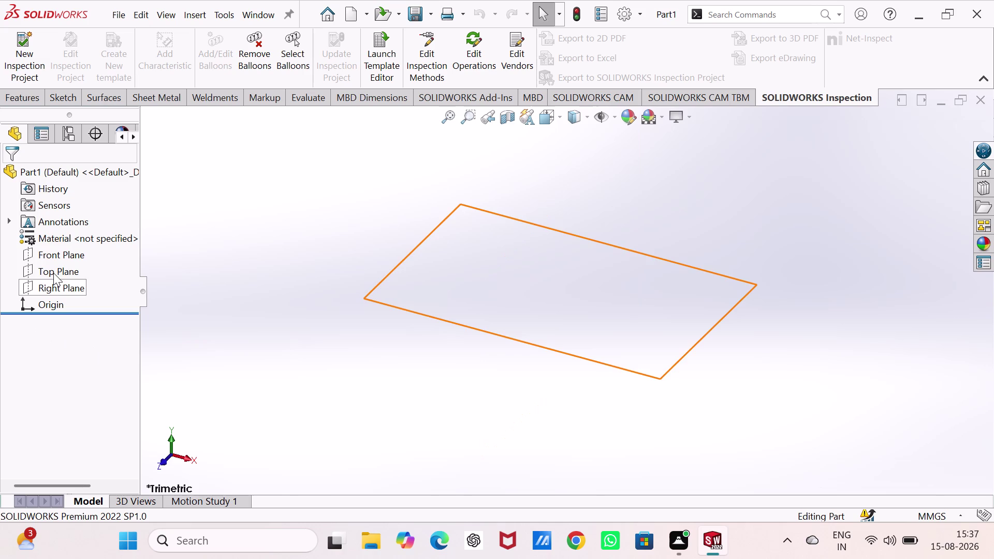
Open a new sketch on the Front Plane with the Line tool active.
click(64, 253)
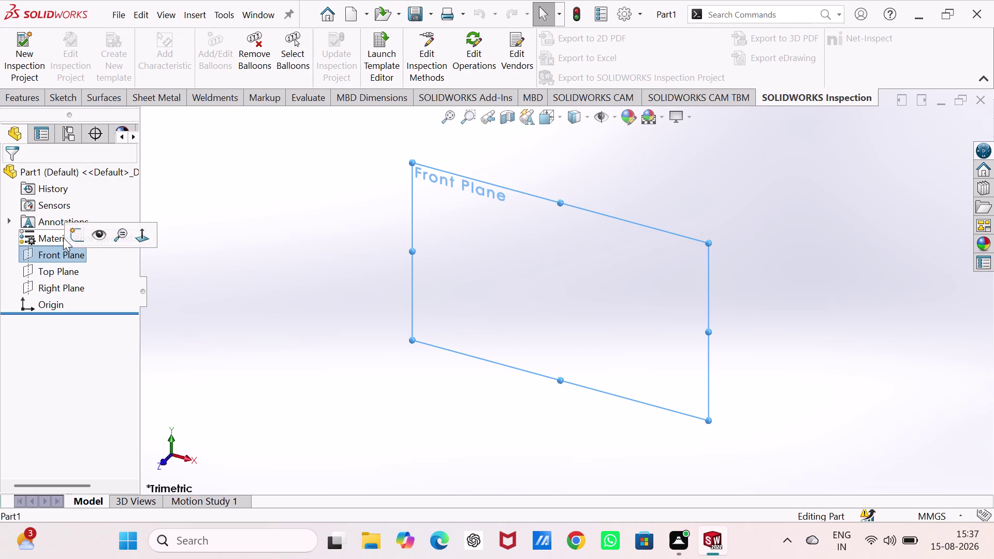
click(71, 233)
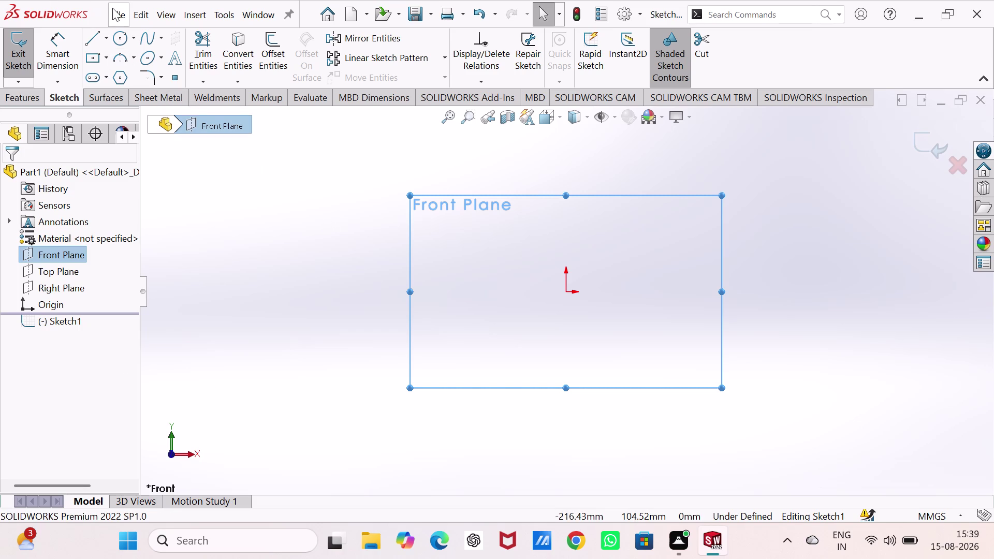
click(94, 46)
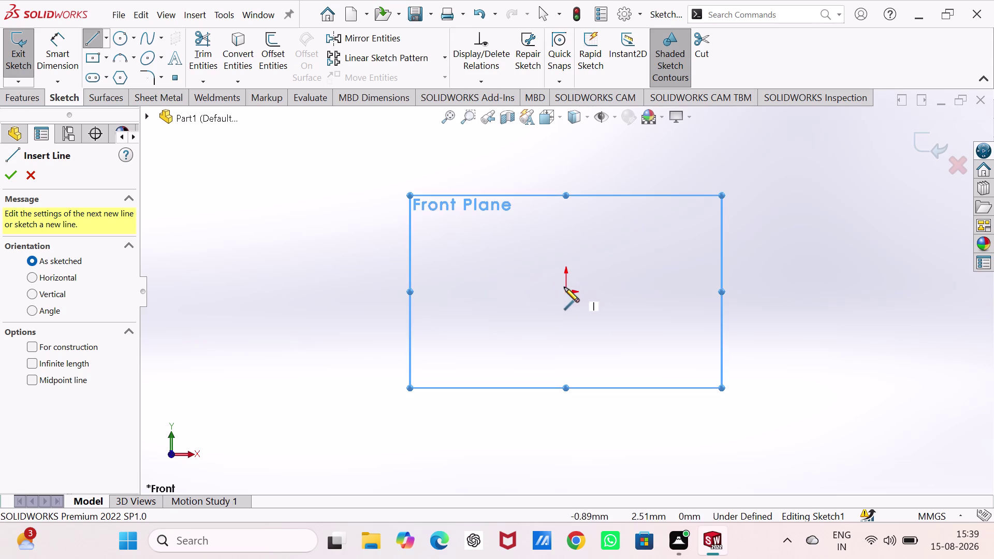
Draw the outer right profile: base line, two rounded bends, upper arm and end edge.
click(507, 294)
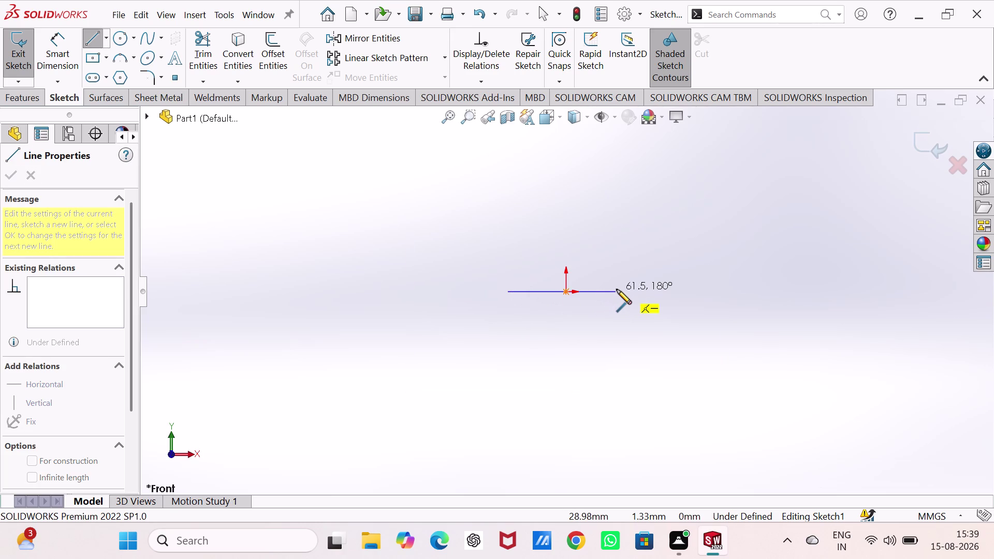
click(616, 289)
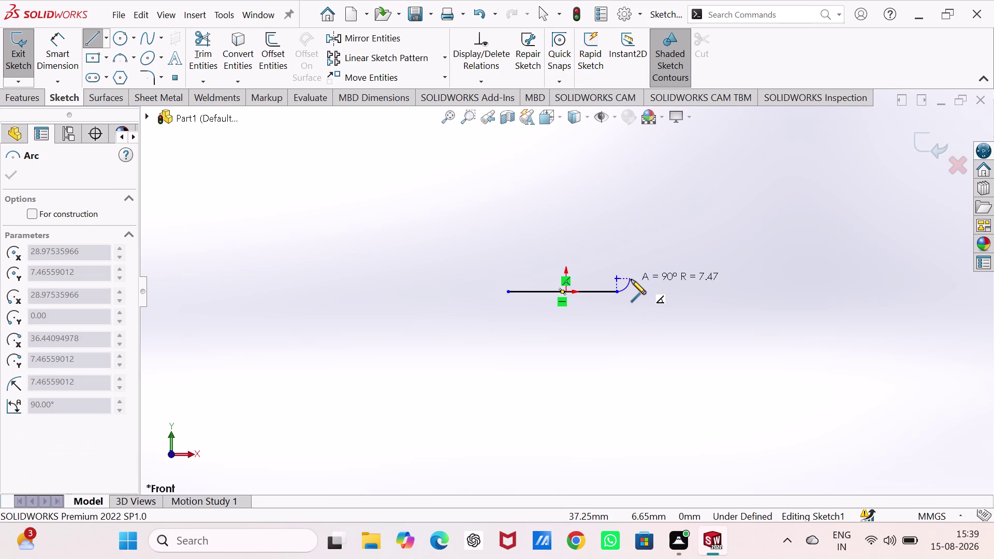
click(632, 275)
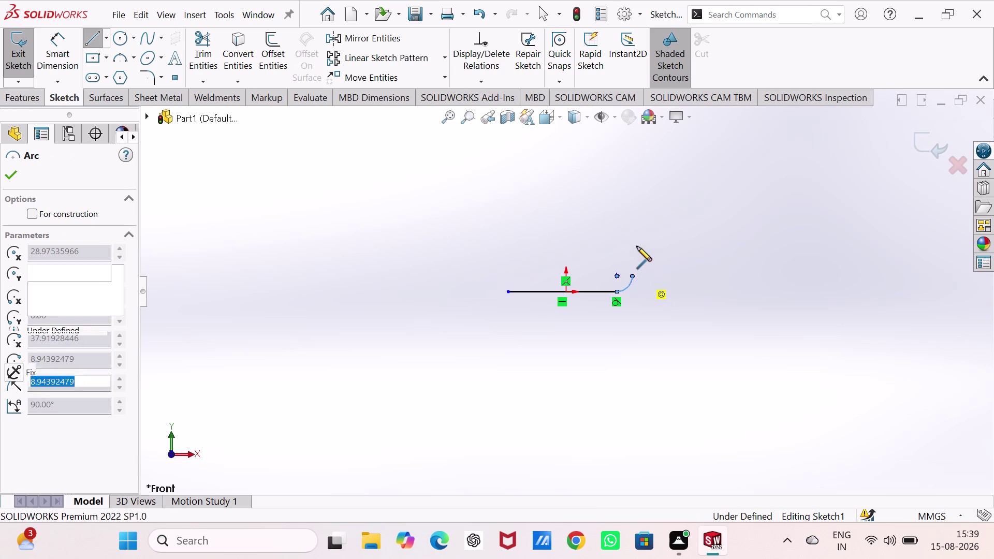
click(633, 207)
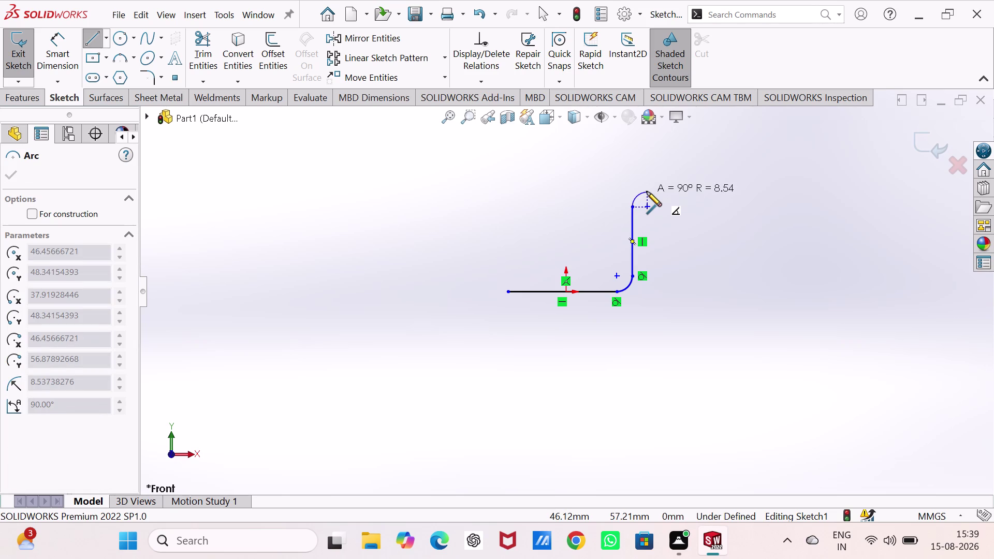
click(647, 191)
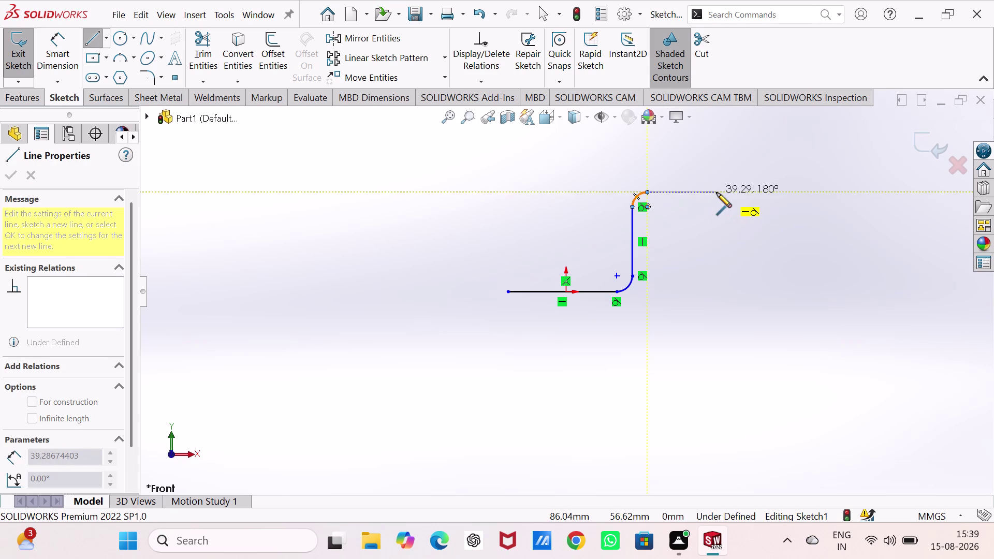
click(716, 192)
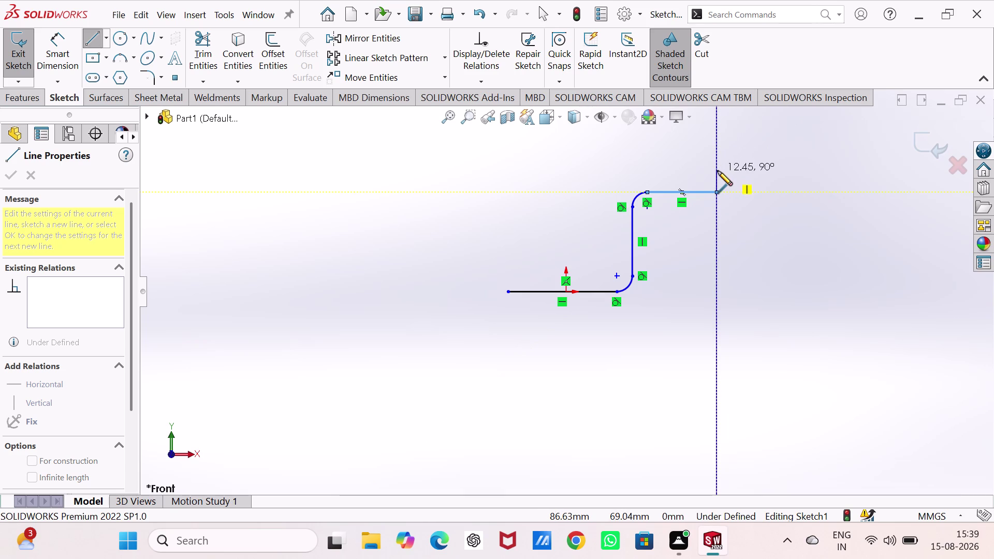
click(718, 171)
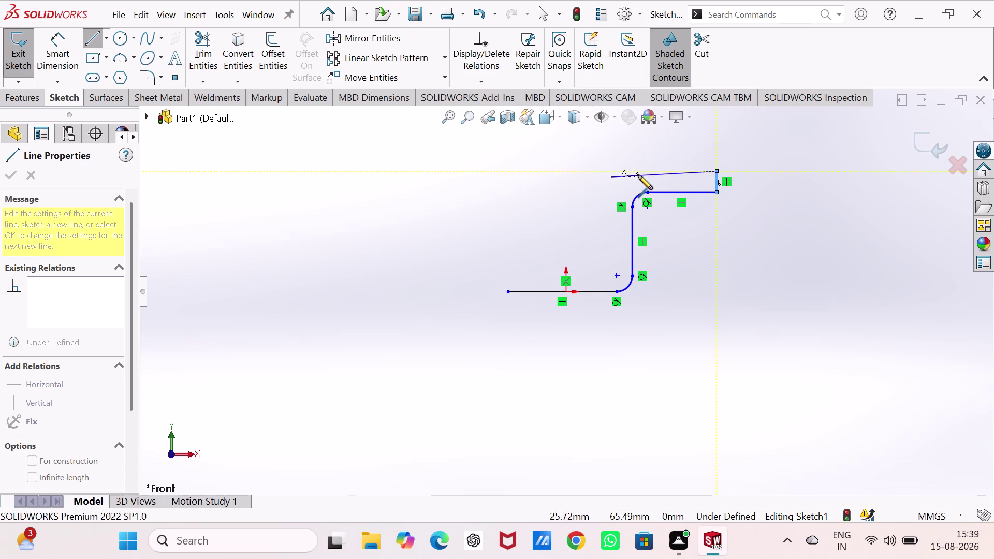
Draw the inner right return lines and the inner lower rounded bend.
click(648, 170)
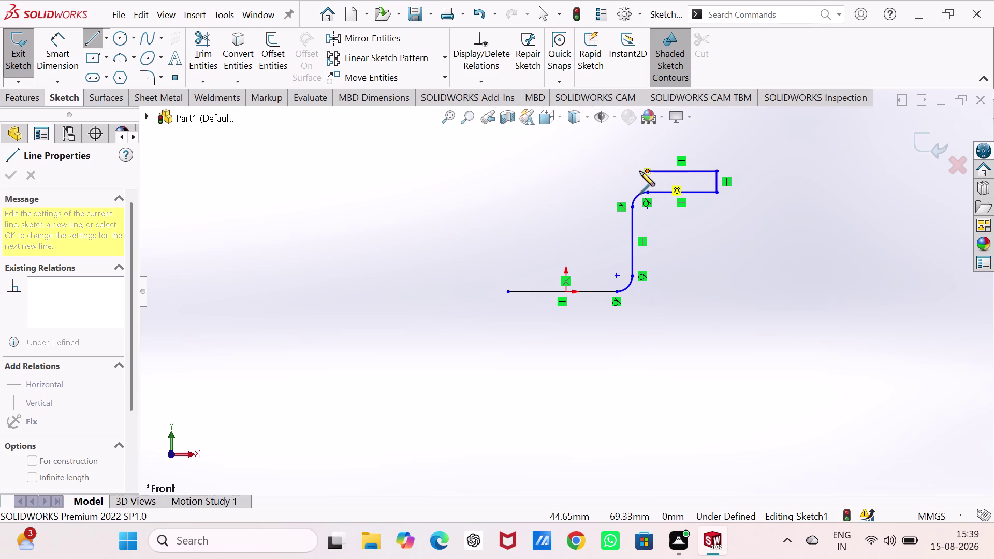
click(614, 205)
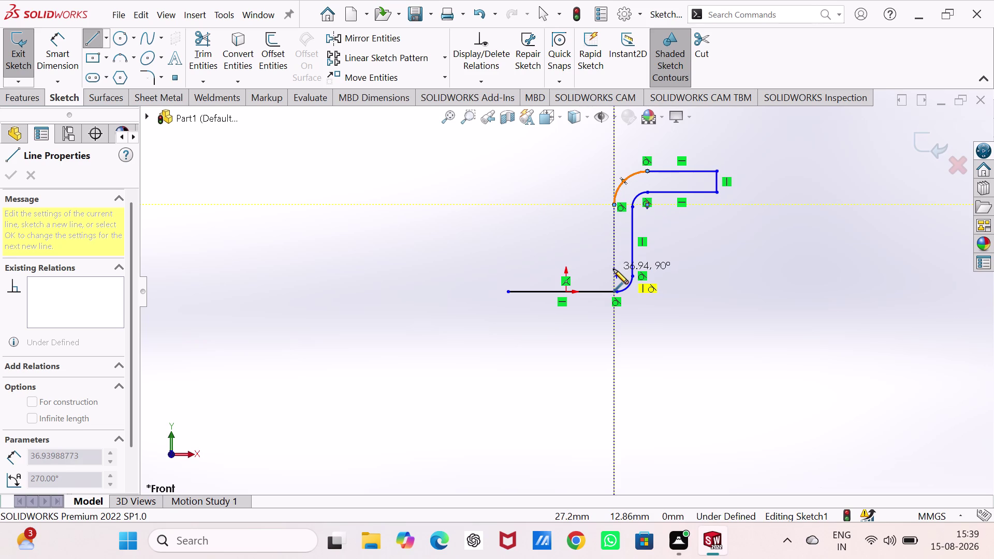
click(613, 269)
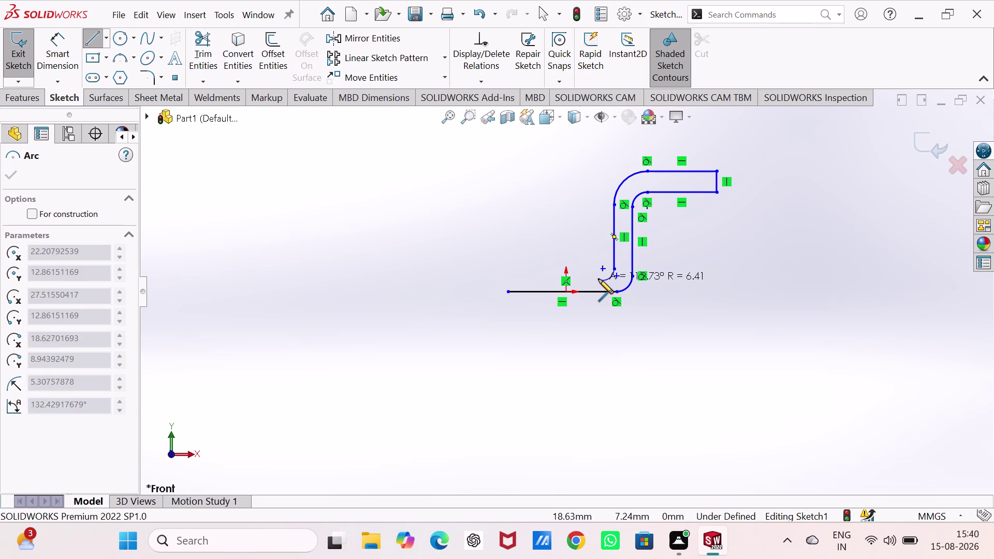
click(598, 279)
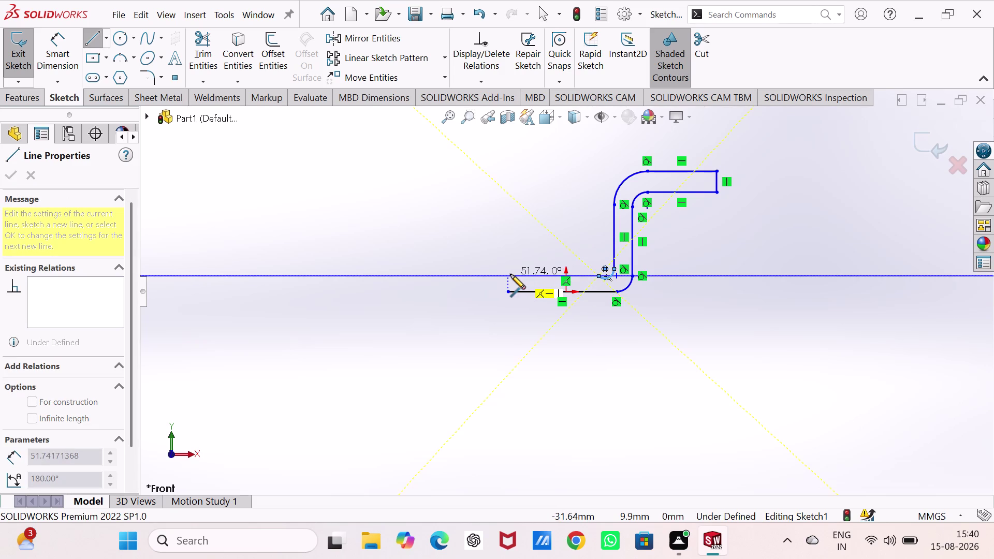
Draw the left arm's lower bend, vertical leg, upper bend, top arm and end edge.
click(508, 274)
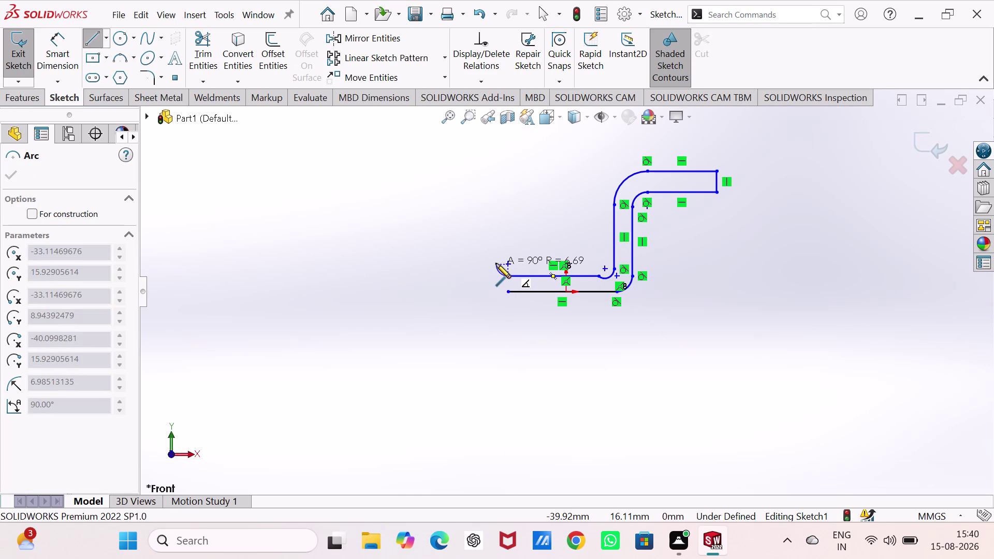
click(495, 263)
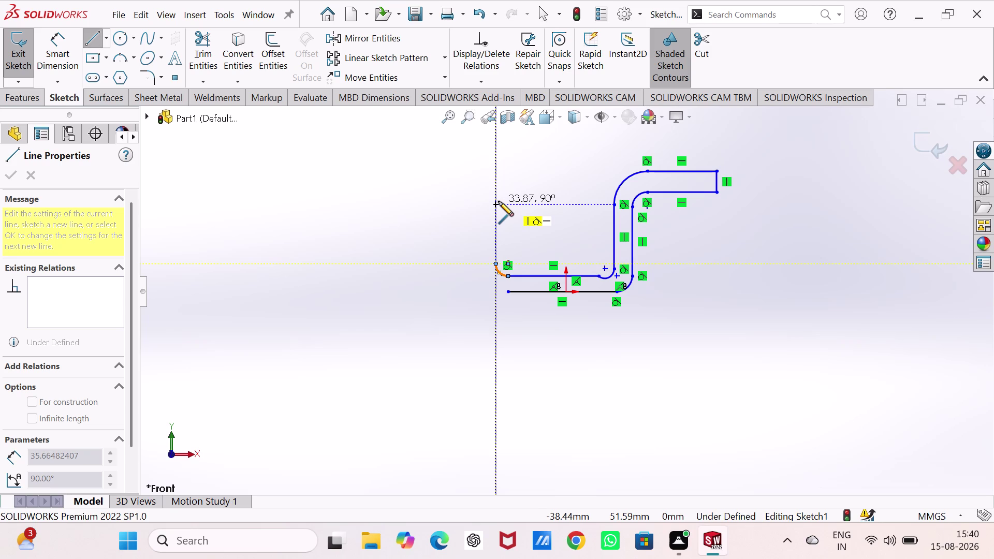
click(496, 206)
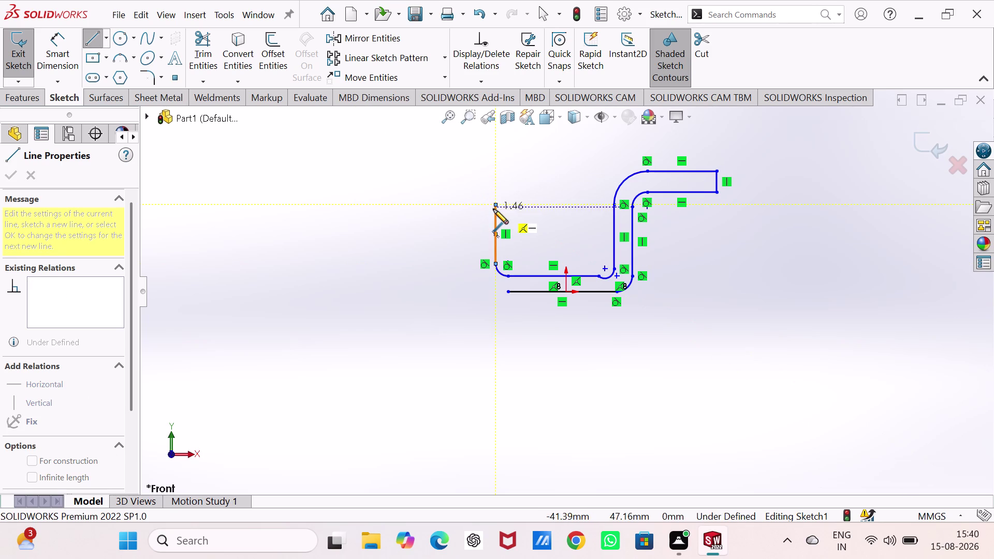
click(464, 171)
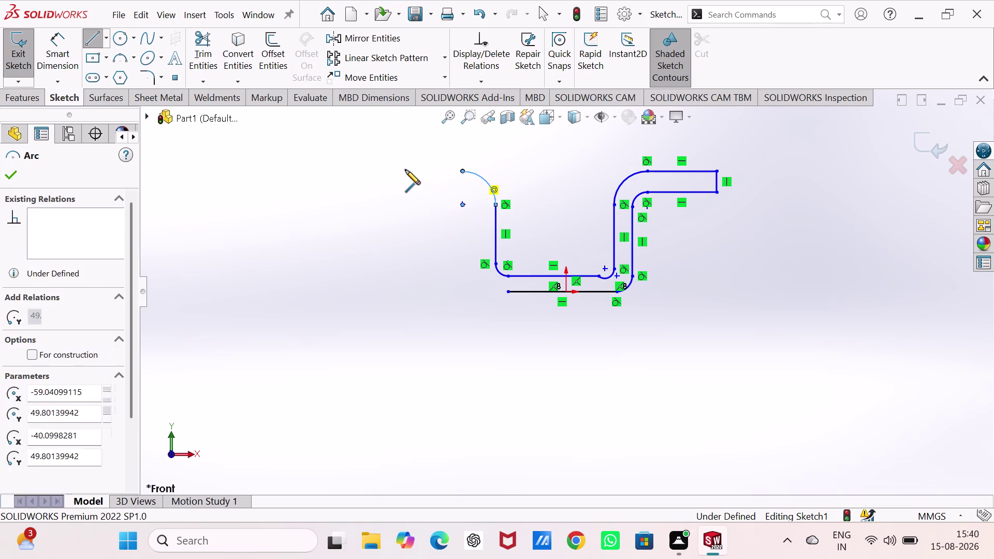
click(400, 170)
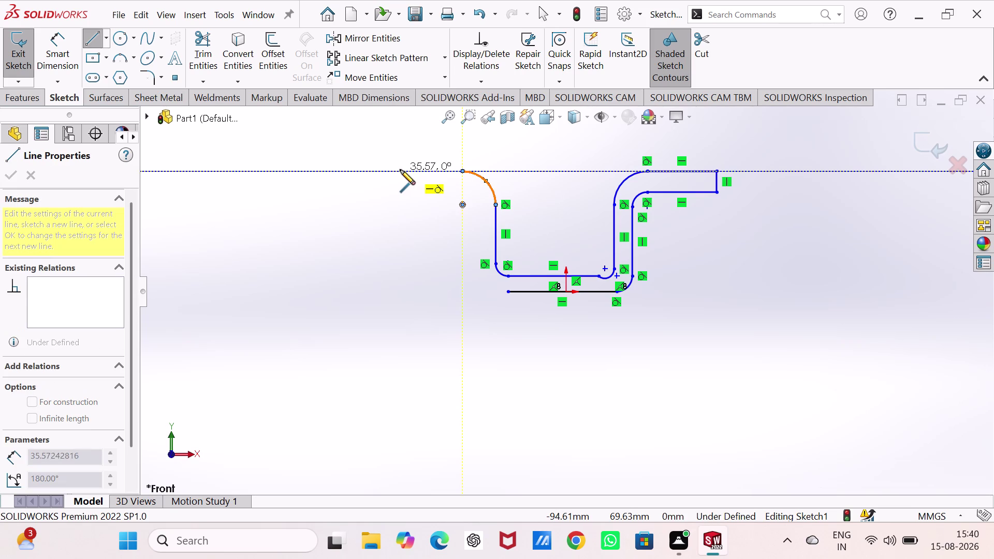
click(397, 196)
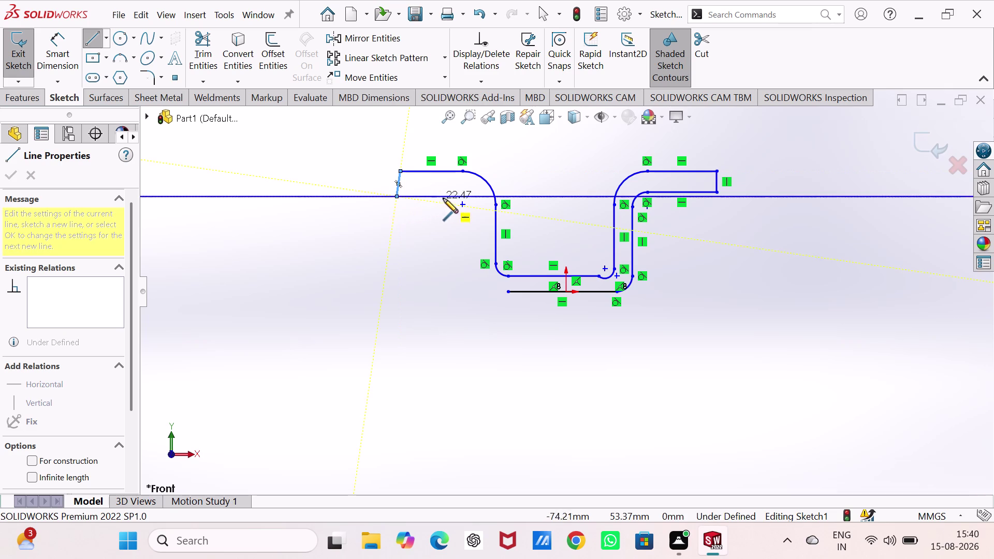
click(463, 199)
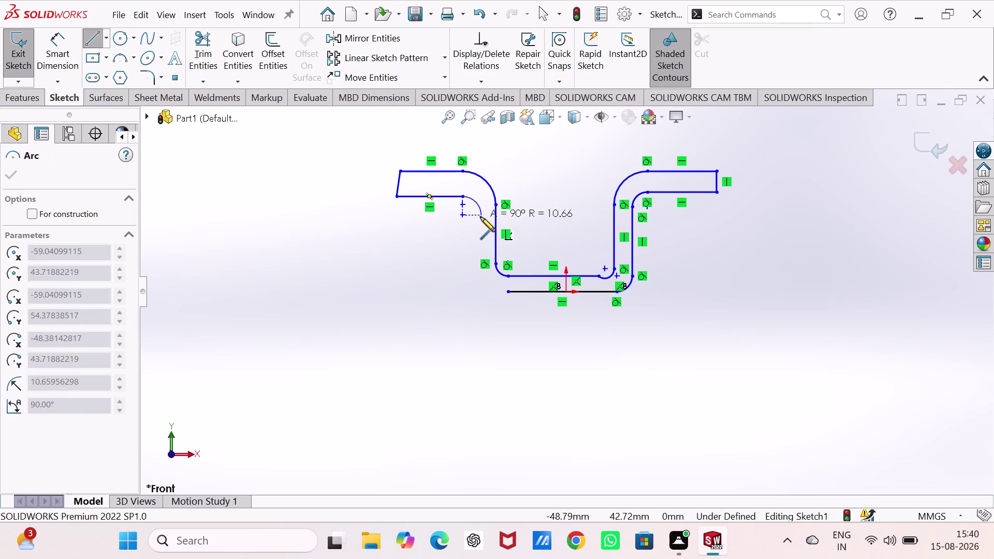
Draw the inner left lines and bends, closing the profile at its start point.
click(479, 217)
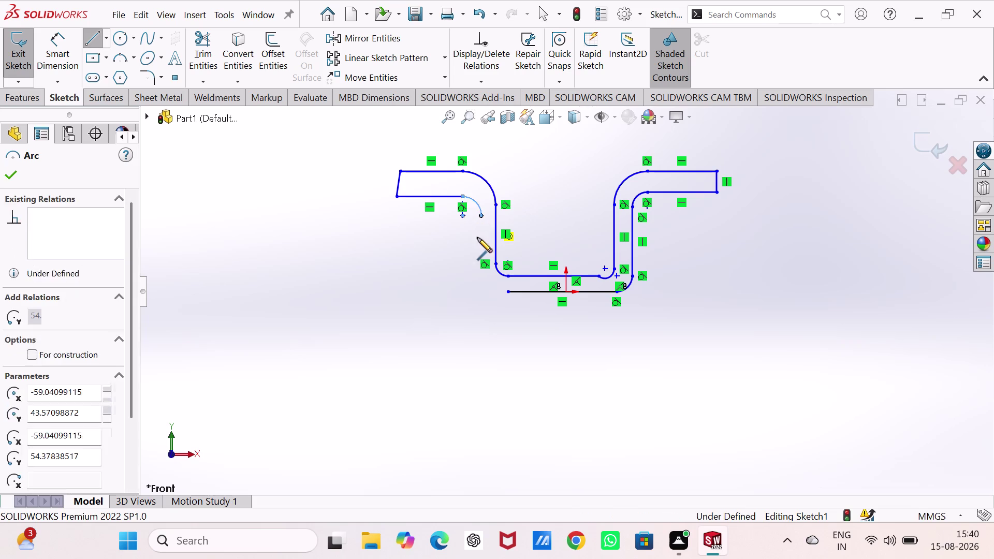
click(481, 266)
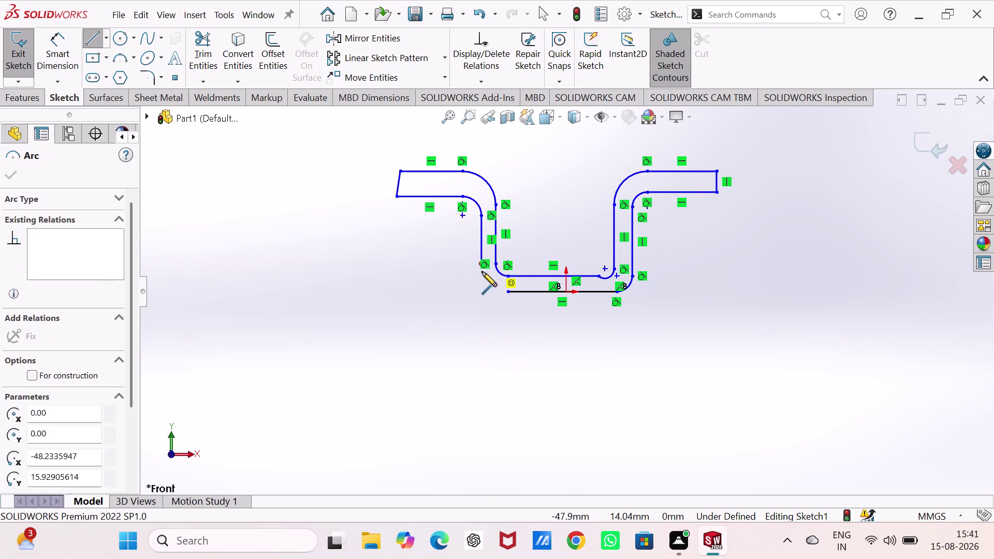
click(508, 290)
click(360, 358)
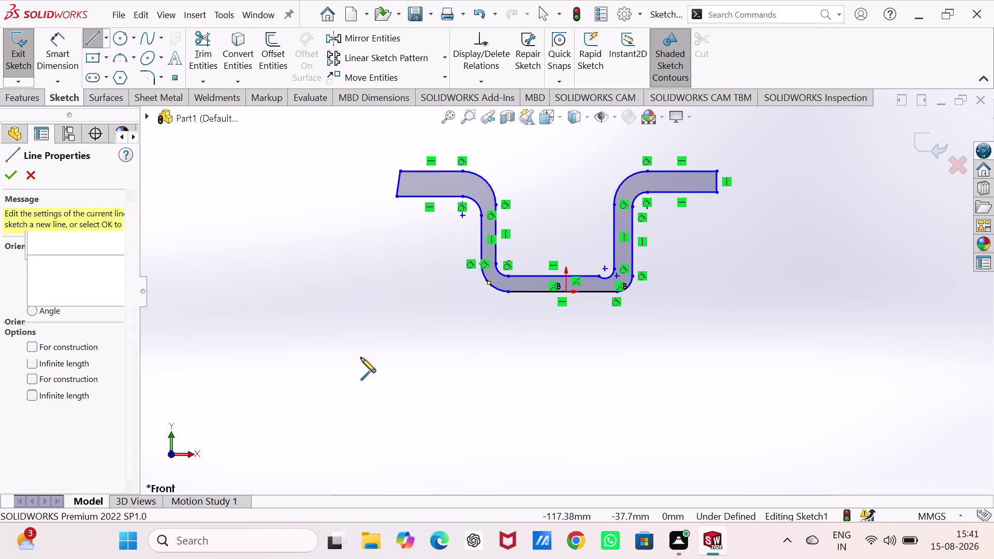
key(Escape)
click(398, 180)
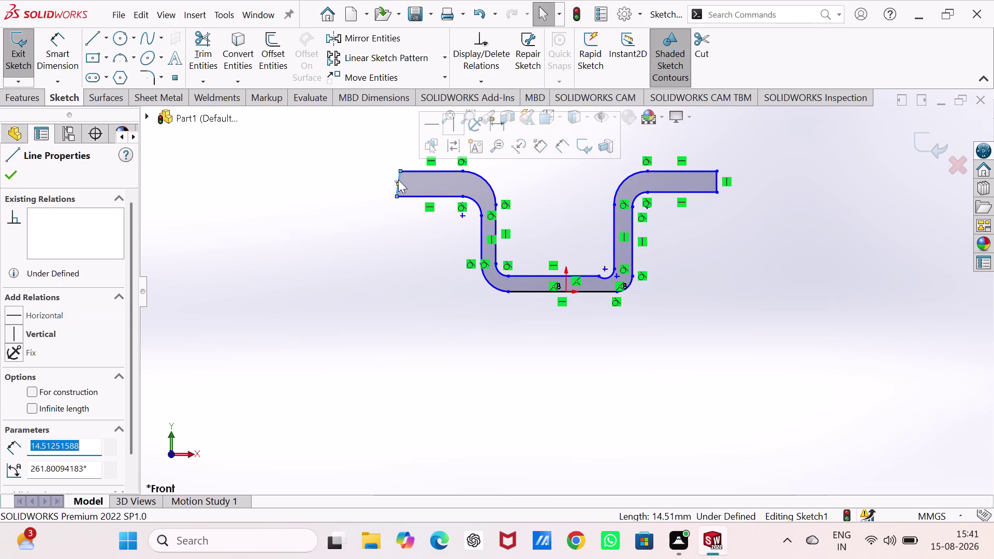
Make the lower-right bend tangent to the bottom horizontal line.
click(456, 122)
click(374, 214)
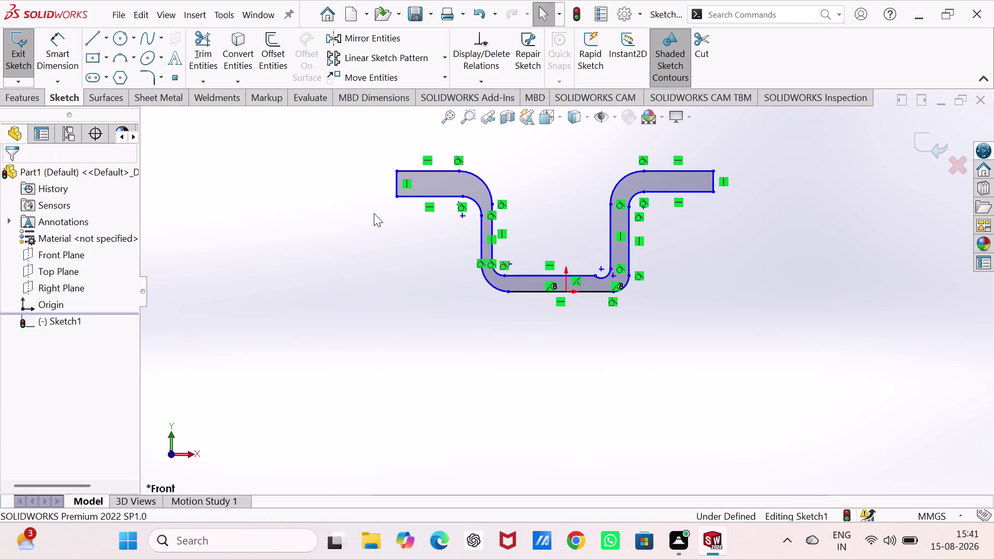
click(570, 274)
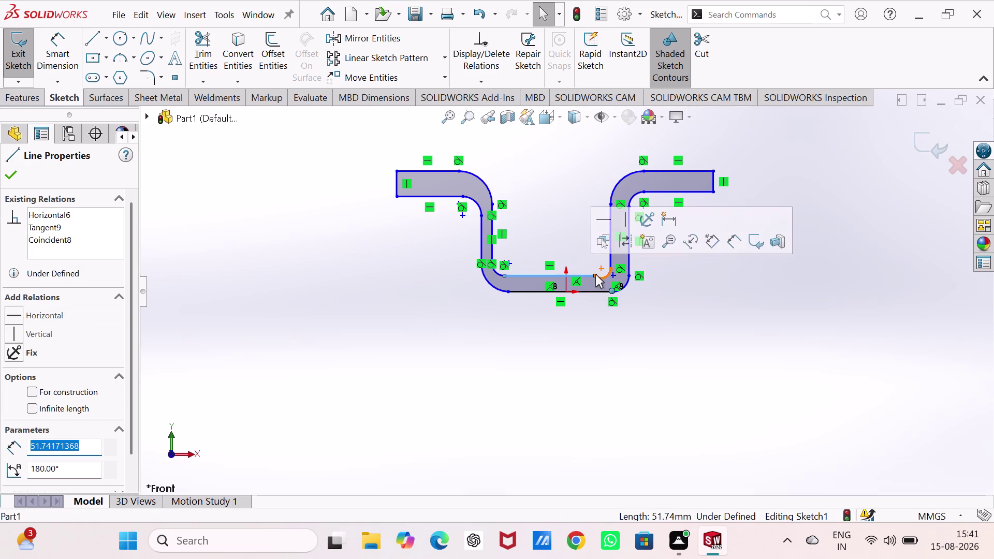
click(570, 240)
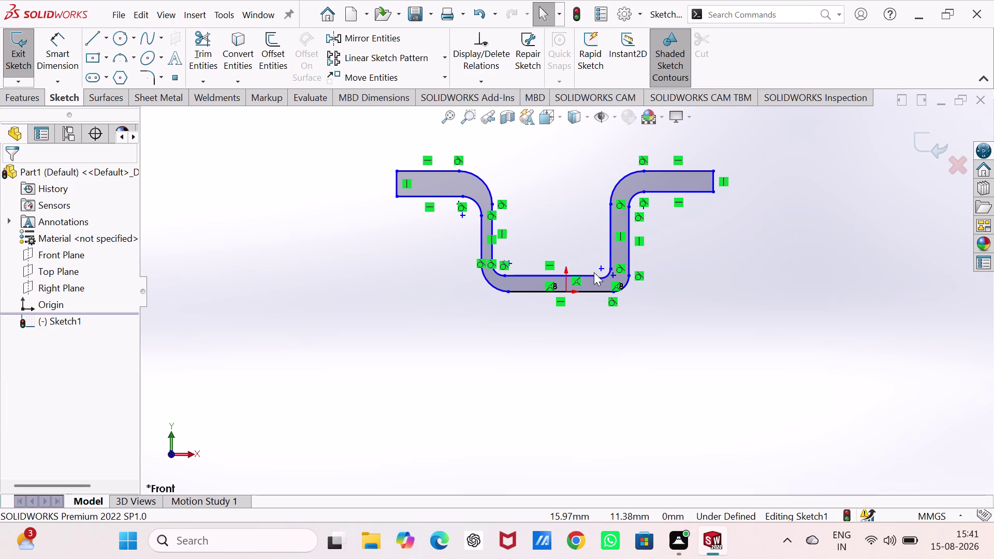
click(594, 274)
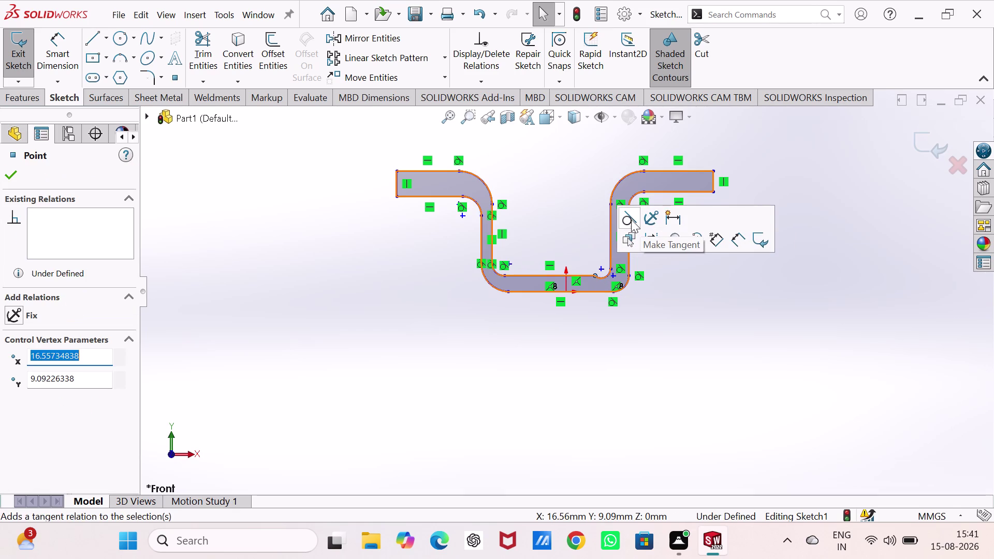
click(631, 219)
click(657, 331)
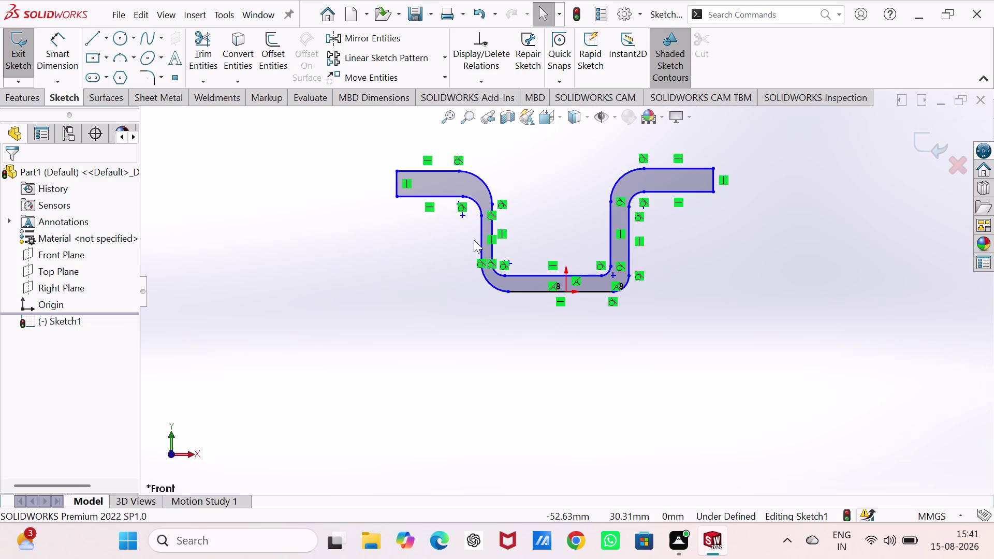
Make the lower-left bend tangent to the bottom line.
click(480, 212)
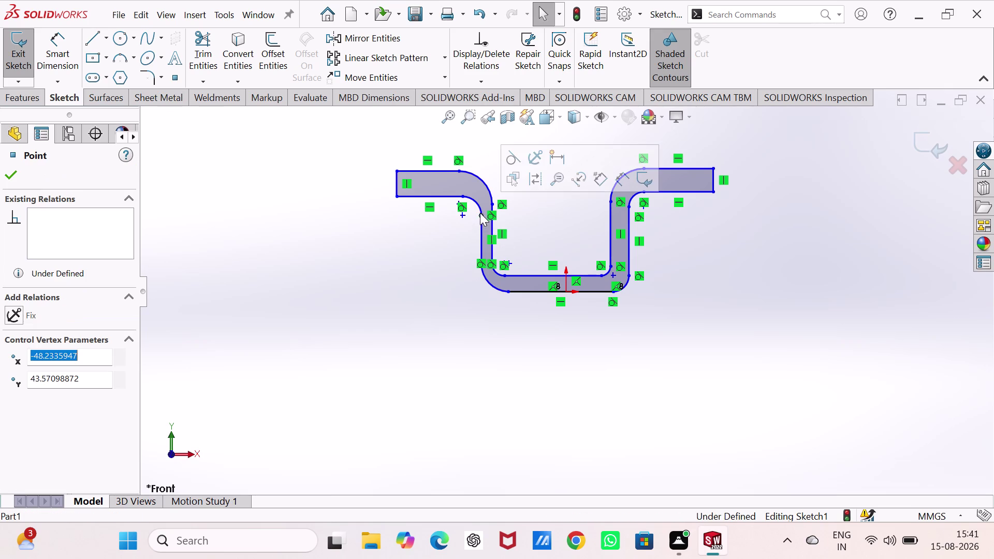
click(516, 159)
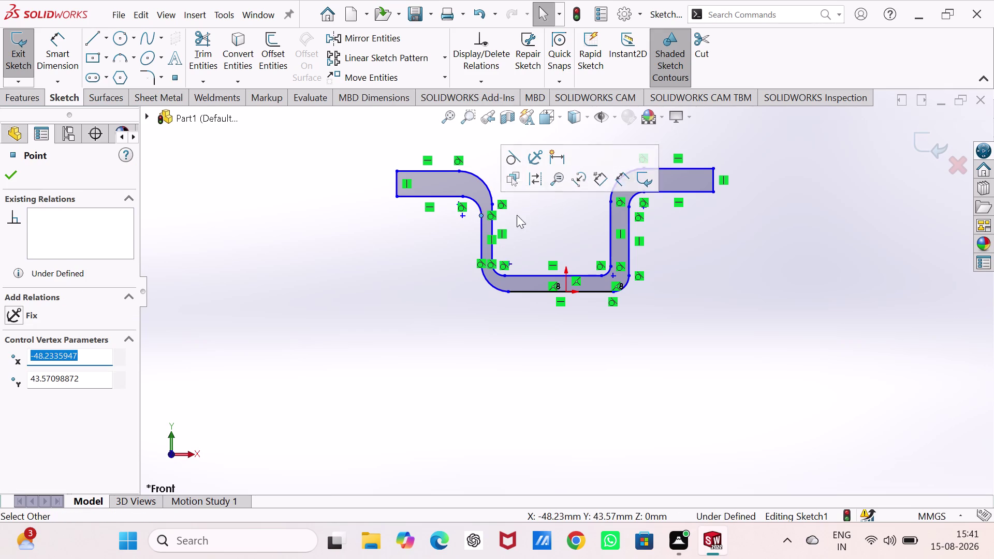
click(523, 230)
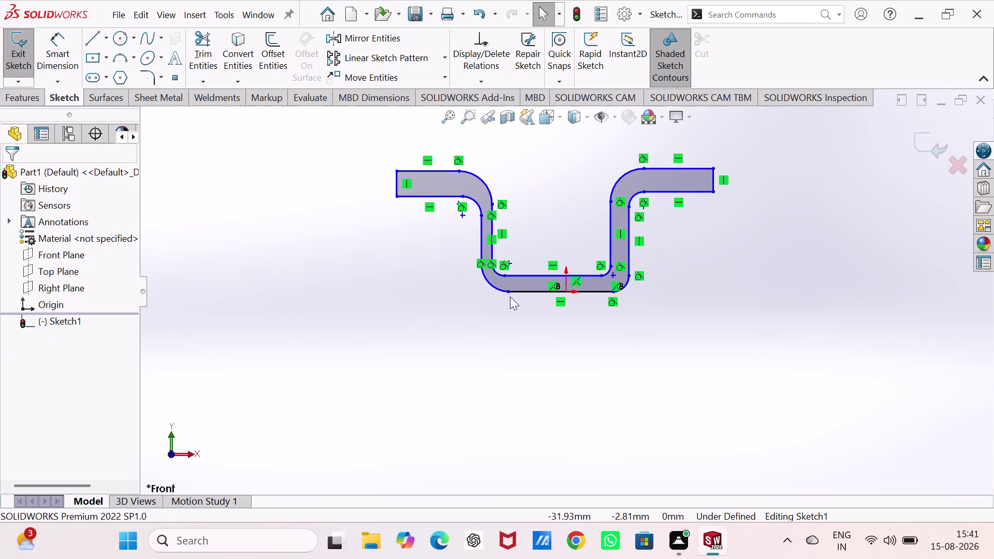
click(509, 291)
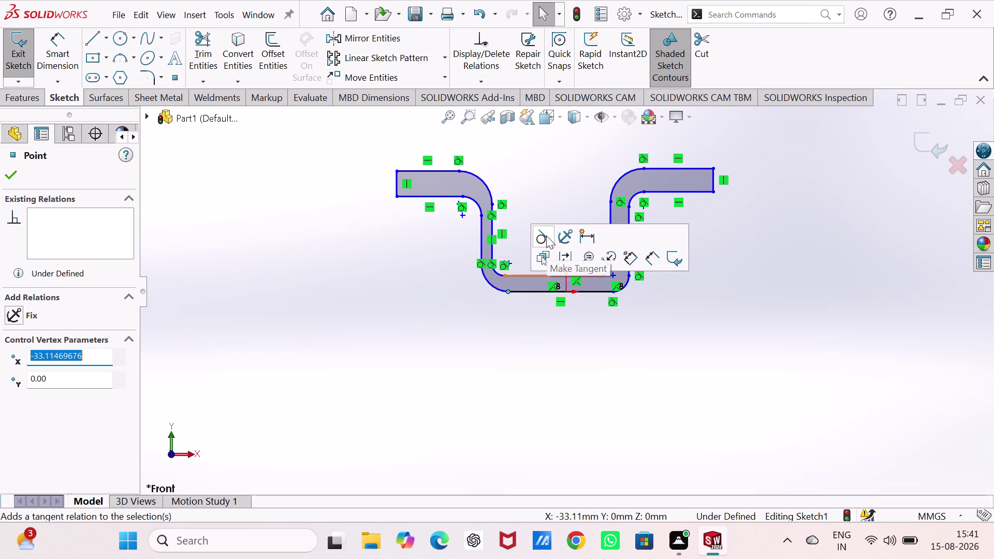
click(546, 235)
click(517, 314)
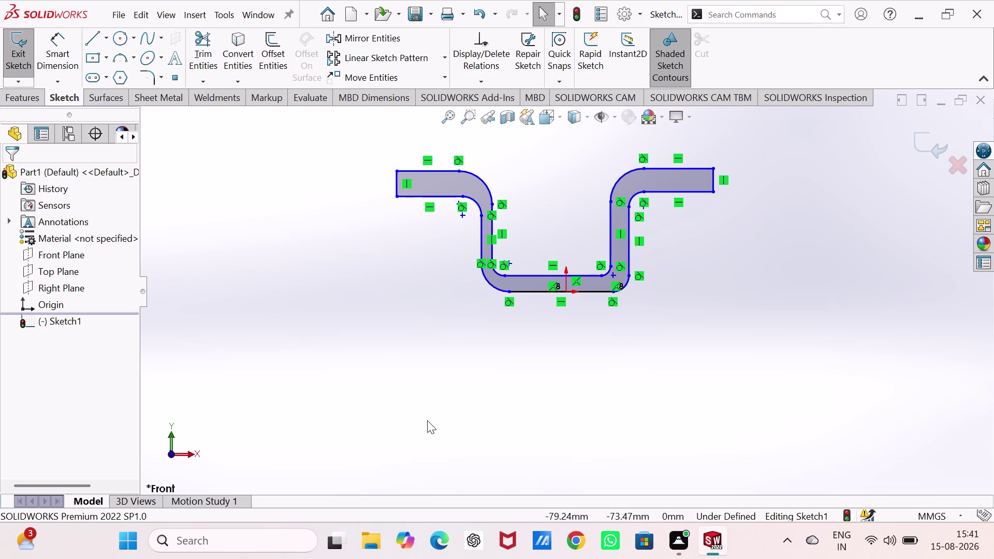
click(493, 227)
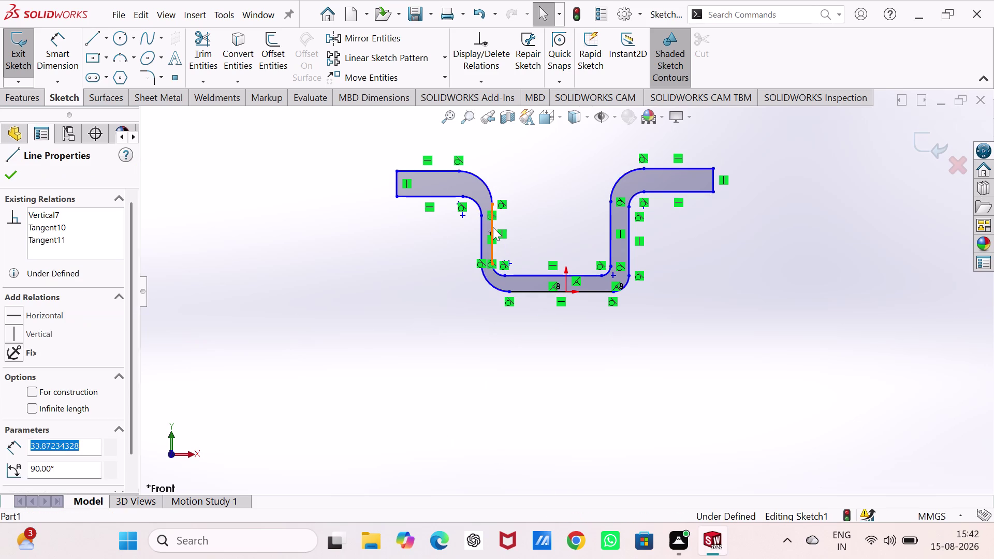
click(613, 219)
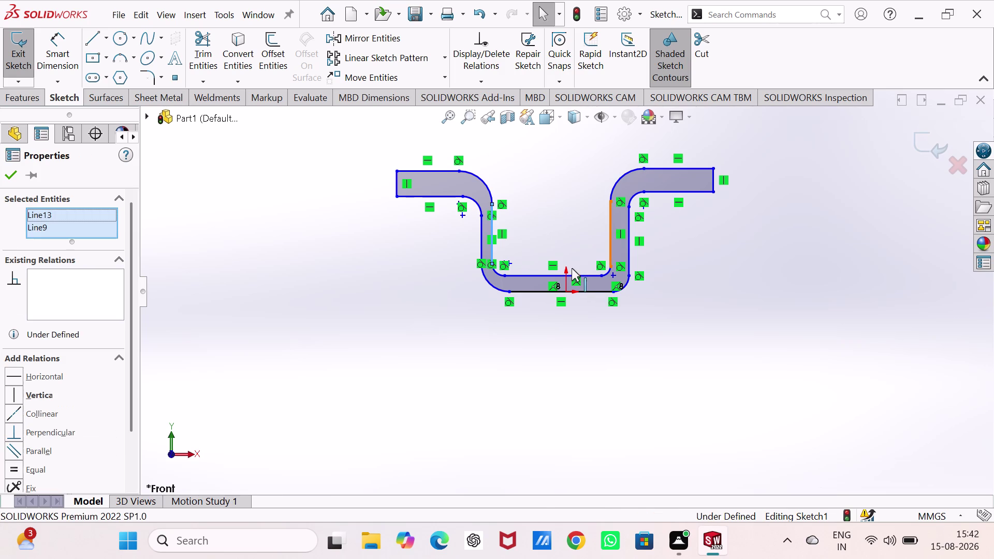
click(565, 268)
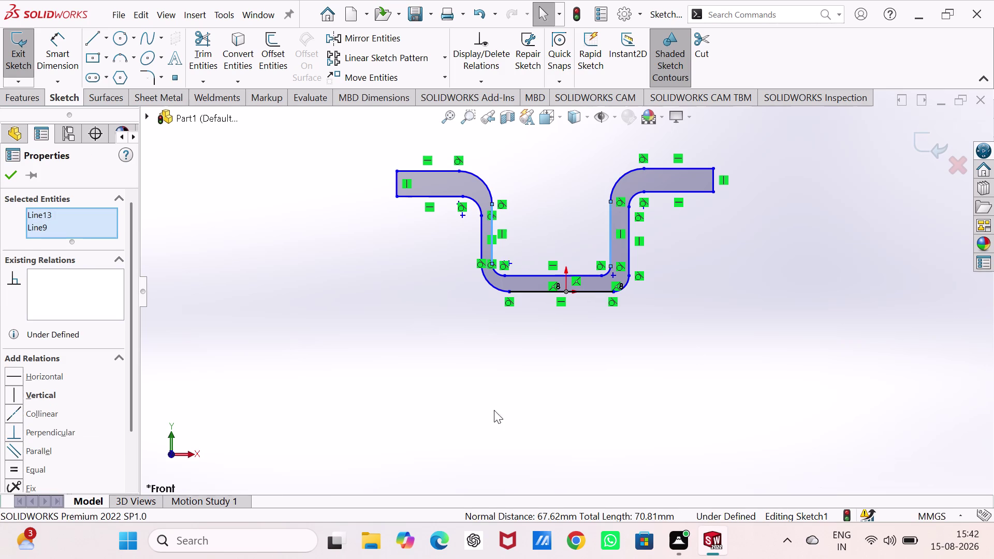
key(Escape)
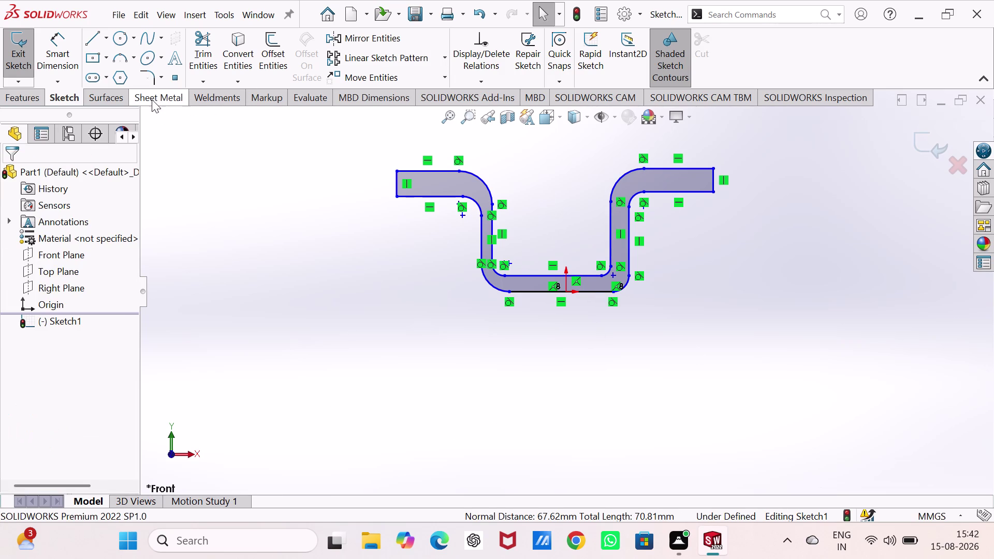
Draw a centreline upward from the origin through the channel.
click(105, 34)
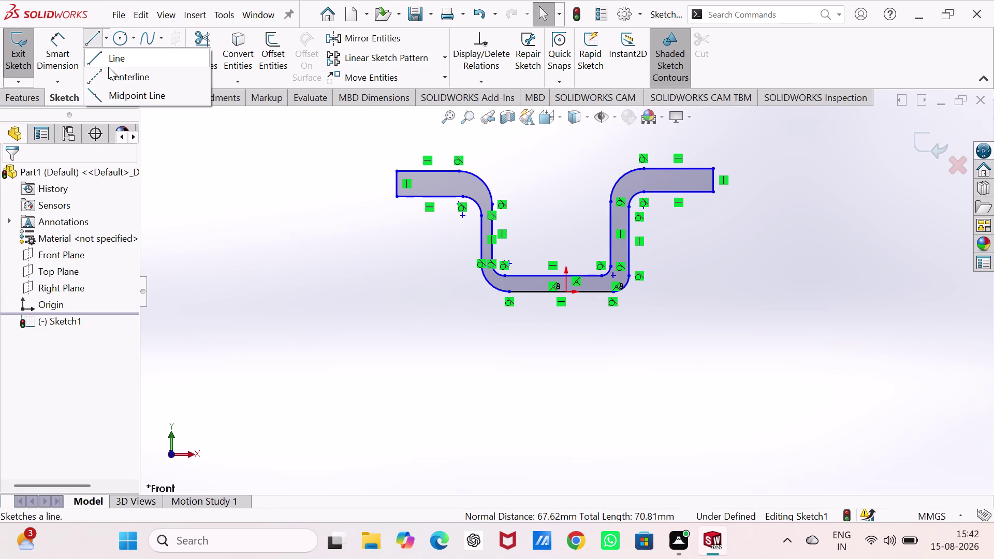
click(113, 79)
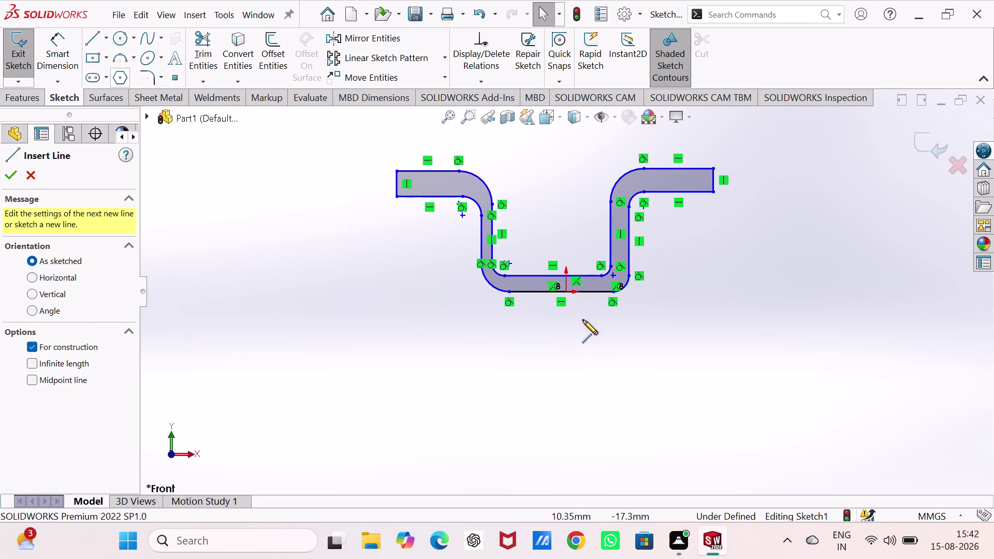
click(566, 292)
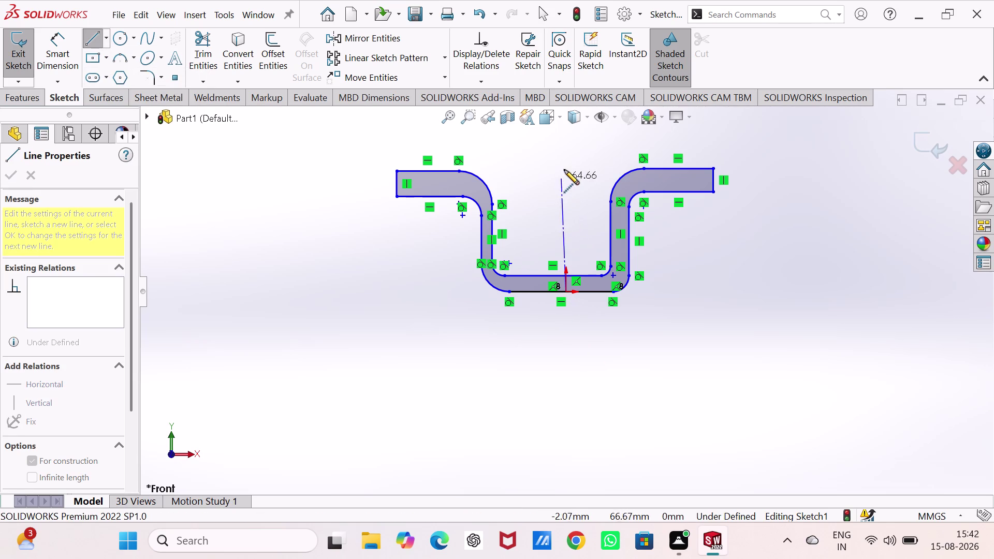
click(562, 137)
click(522, 174)
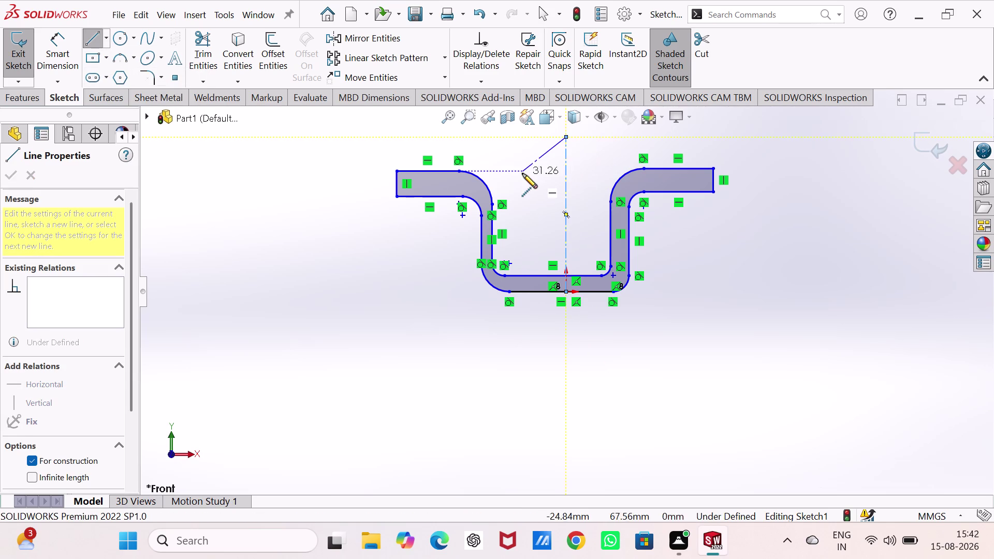
key(Escape)
Delete the stray extra segment and make the centreline vertical.
click(534, 160)
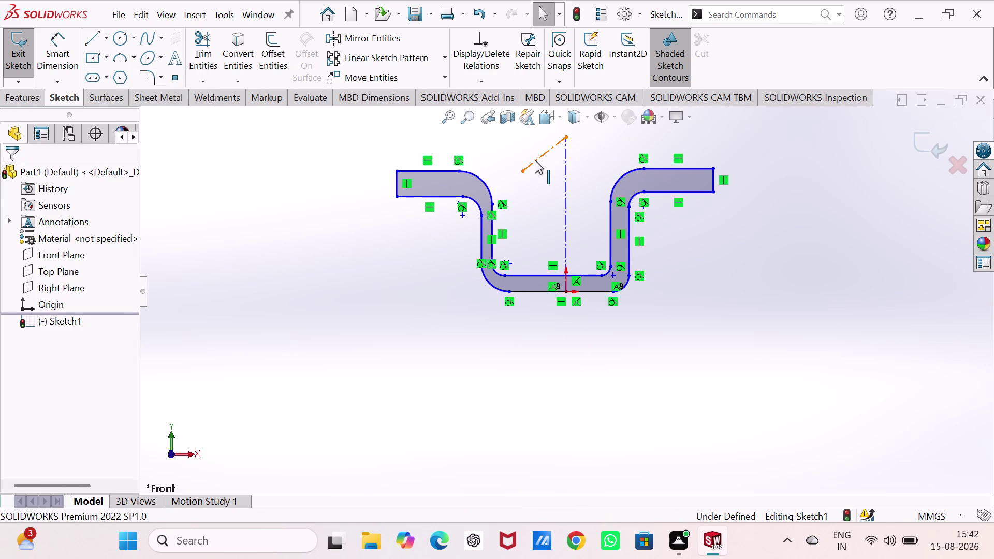
key(Delete)
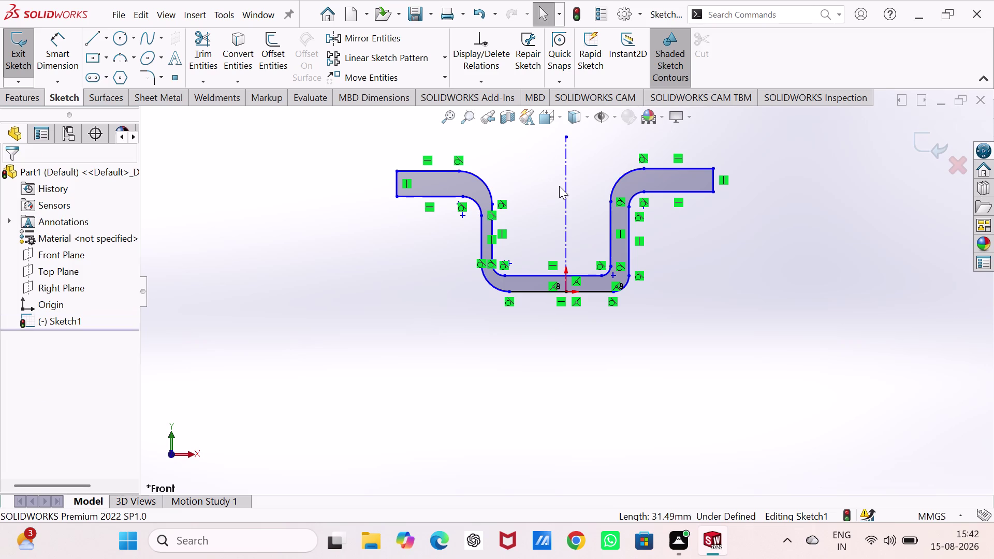
click(565, 190)
click(616, 131)
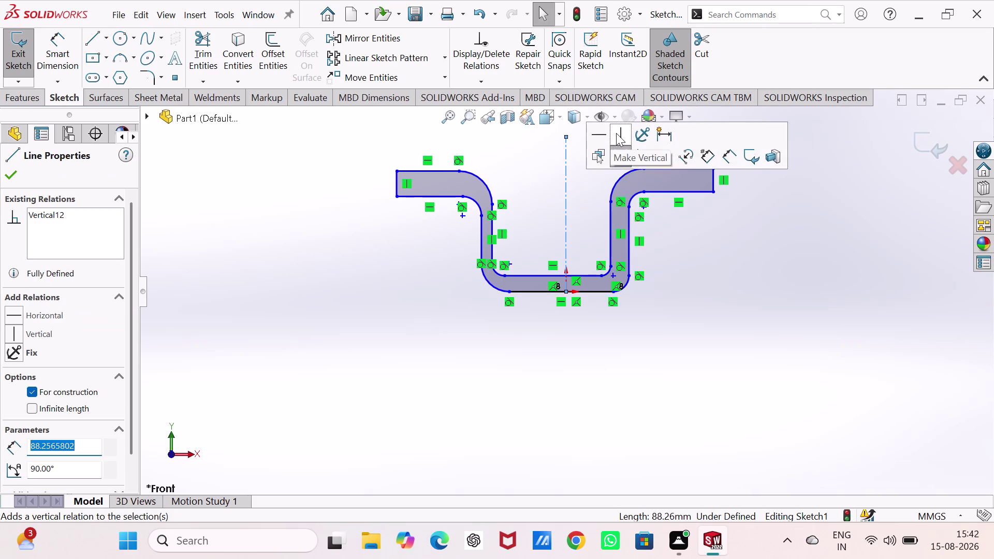
click(712, 311)
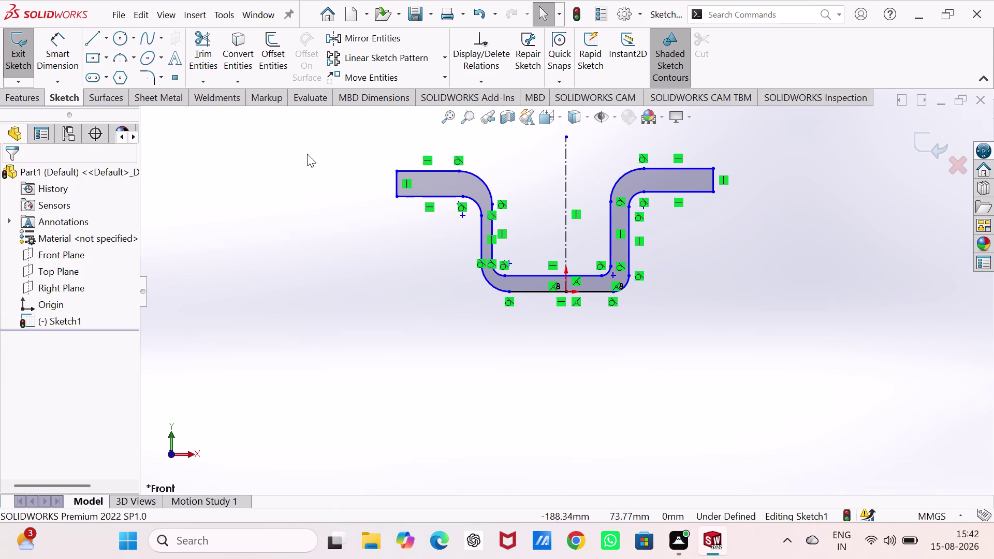
Make the two inner vertical lines symmetric about the centreline.
click(480, 239)
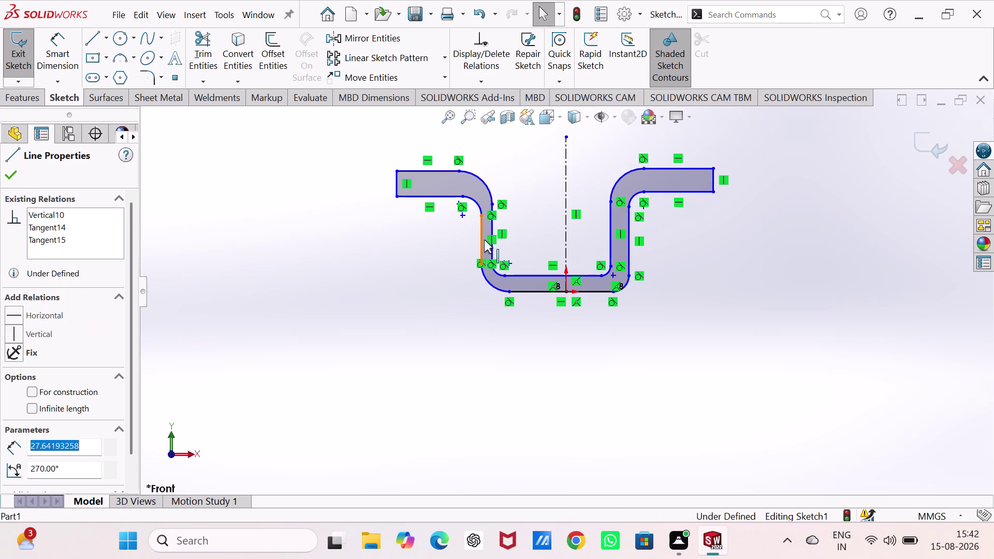
click(629, 239)
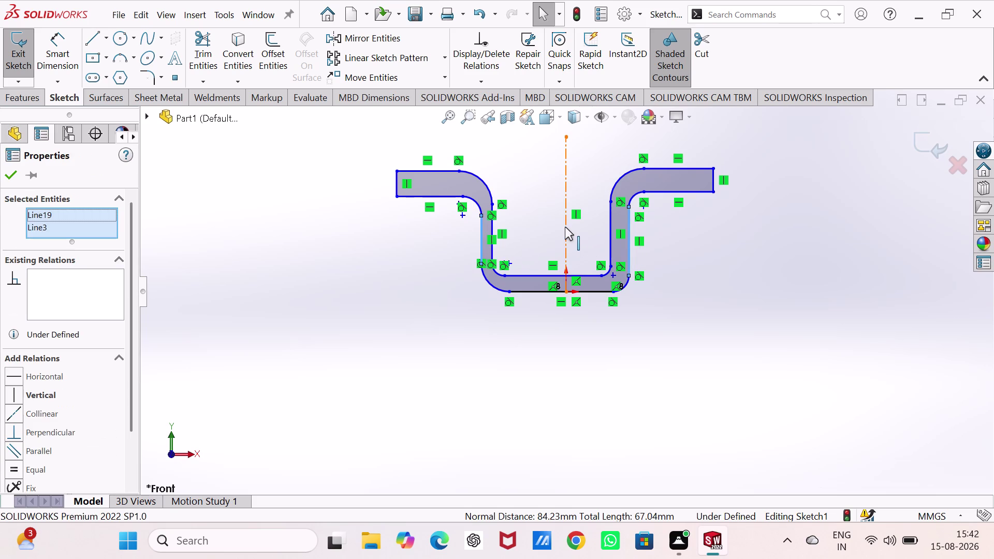
click(565, 227)
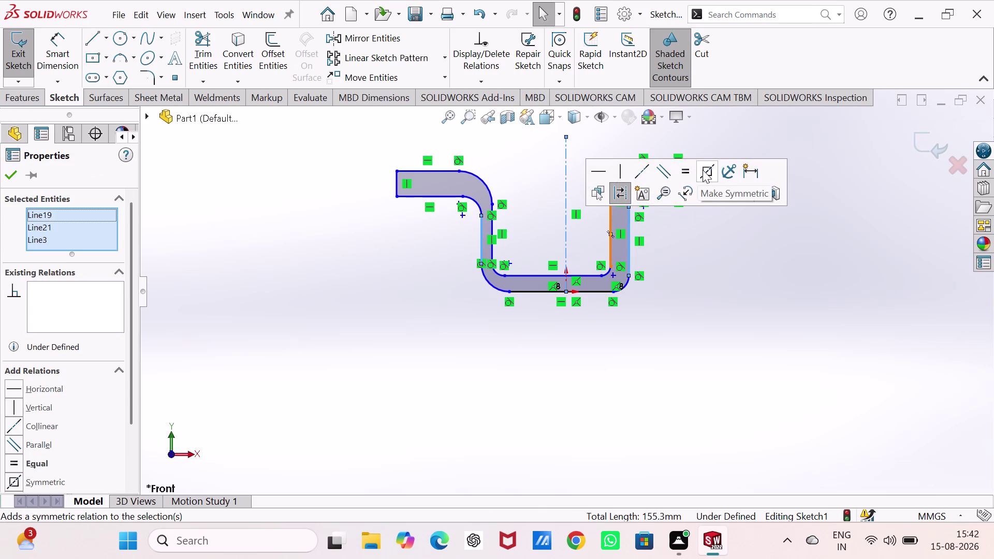
click(703, 170)
click(776, 274)
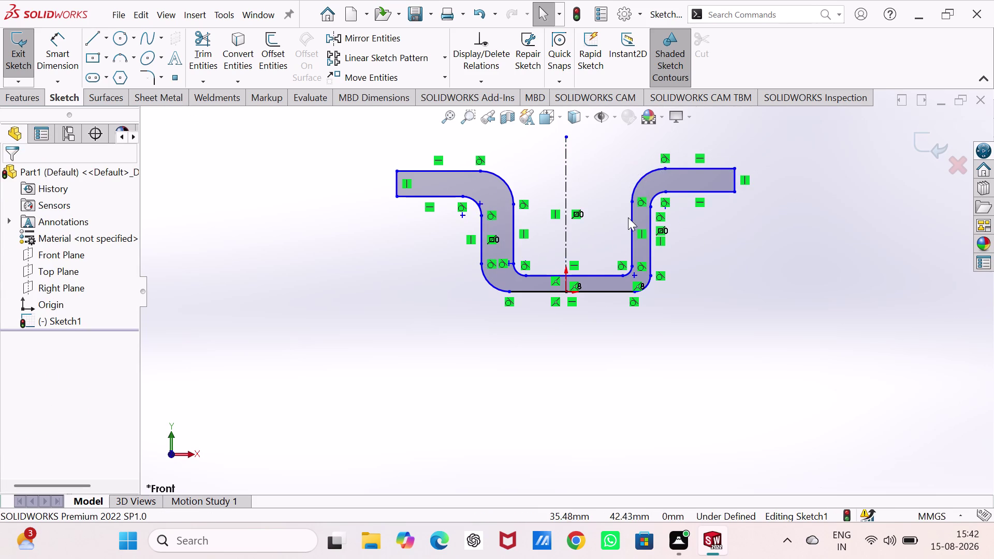
Make the outer leg lines symmetric about the centreline.
click(632, 221)
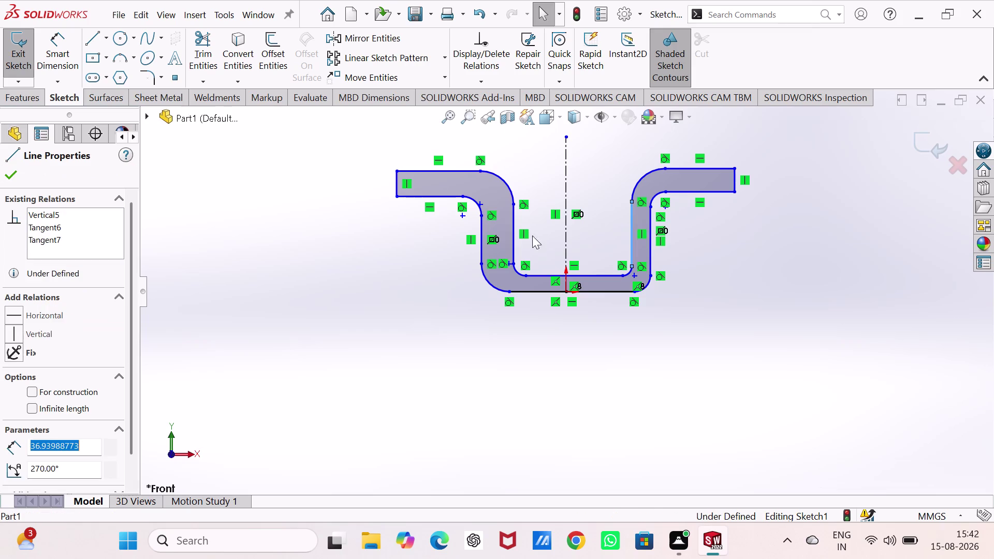
click(512, 227)
click(564, 224)
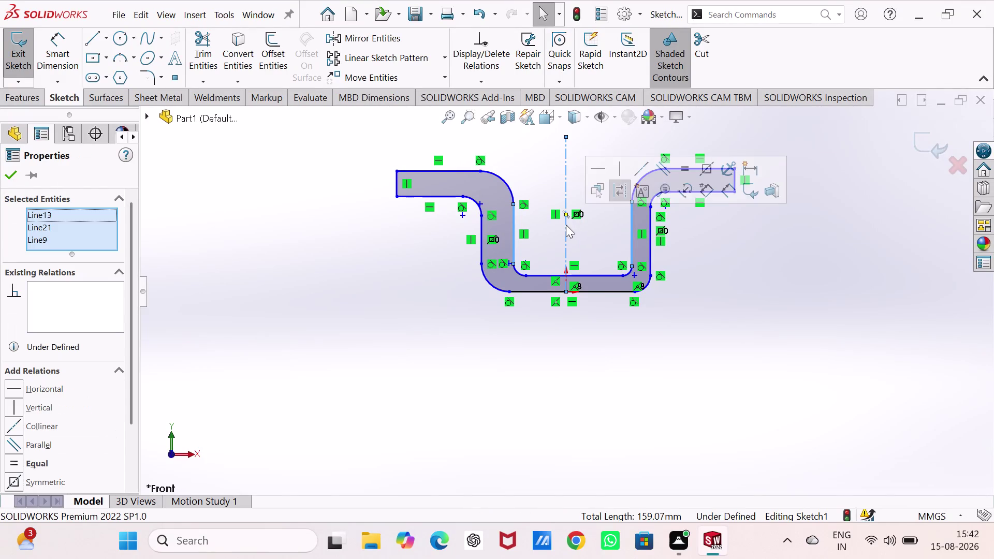
click(704, 164)
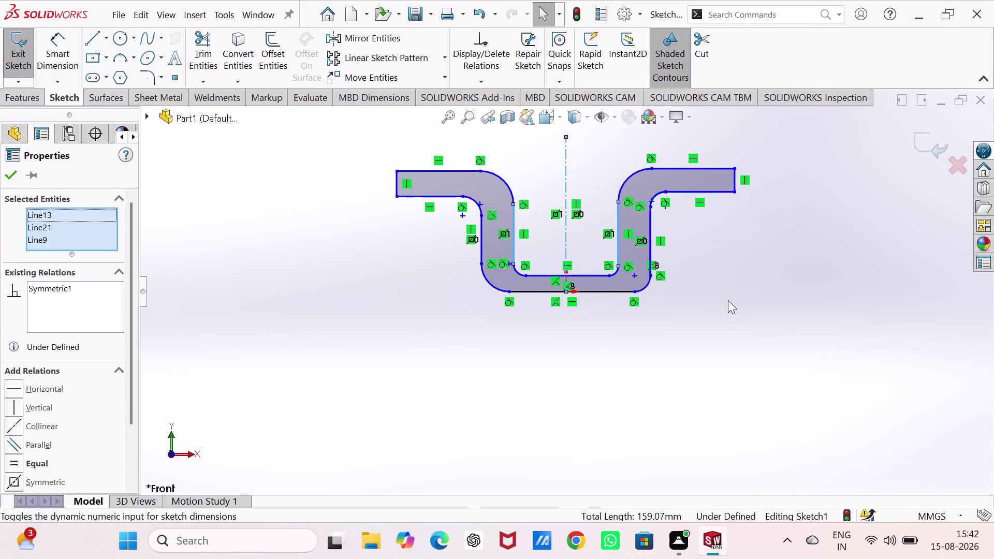
click(727, 301)
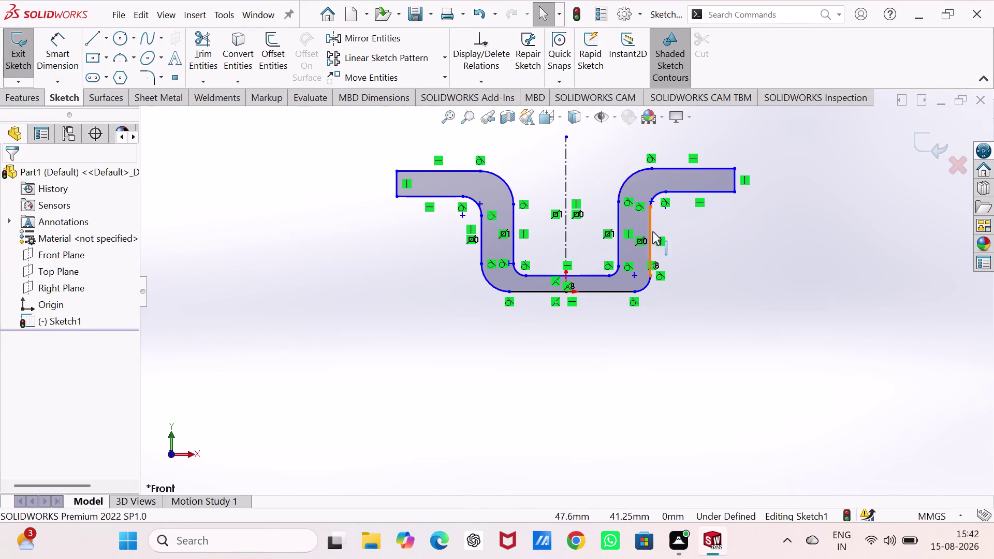
Make the left and right end lines symmetric about the centreline.
click(397, 183)
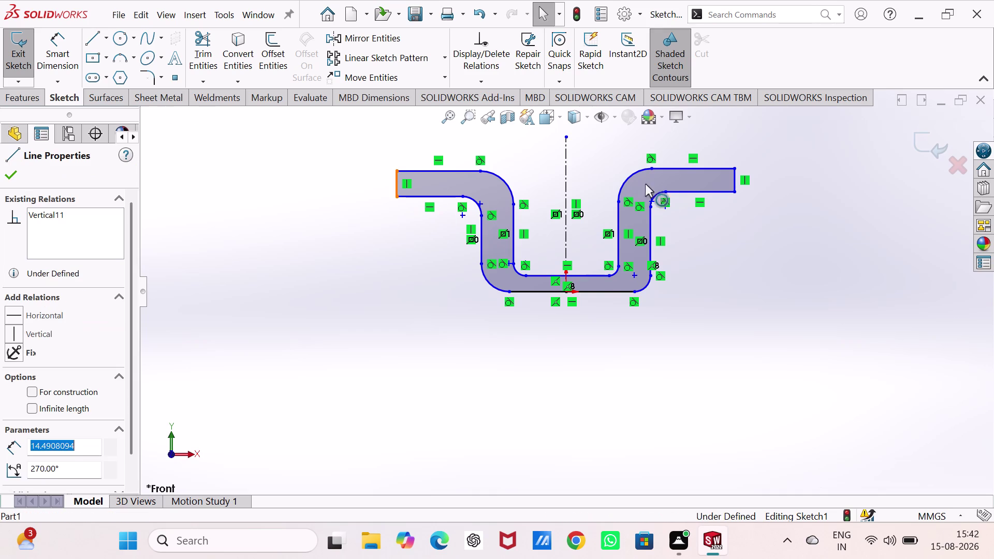
click(734, 179)
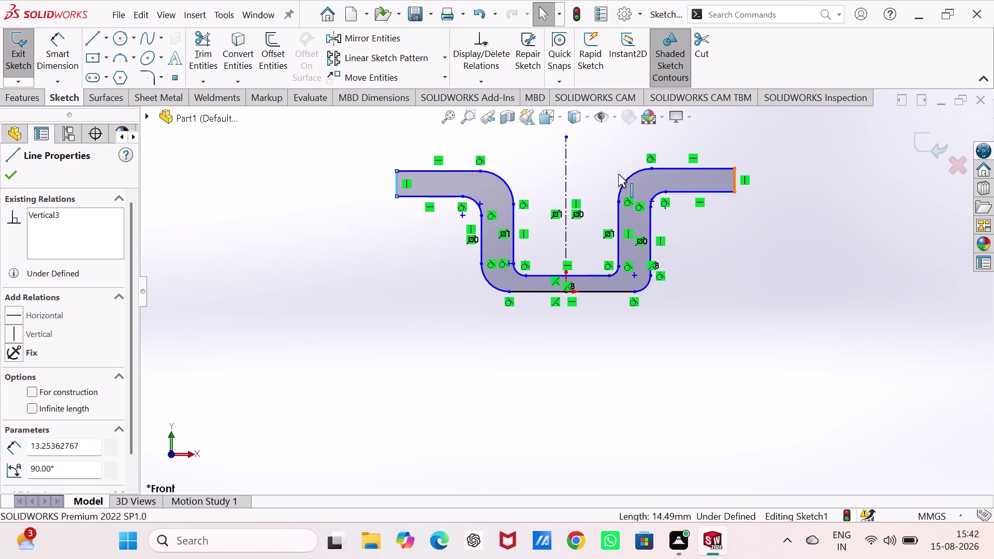
click(564, 155)
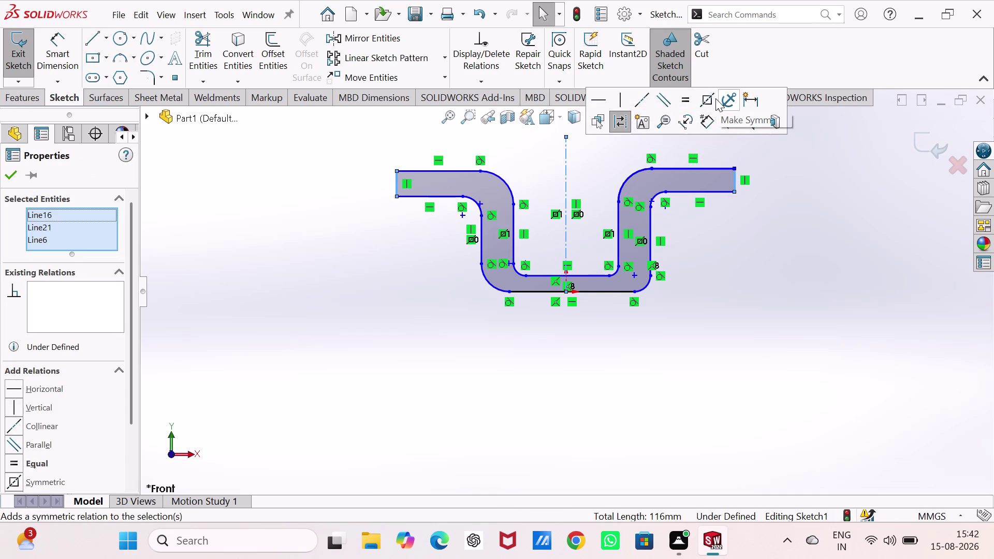
click(707, 100)
click(763, 297)
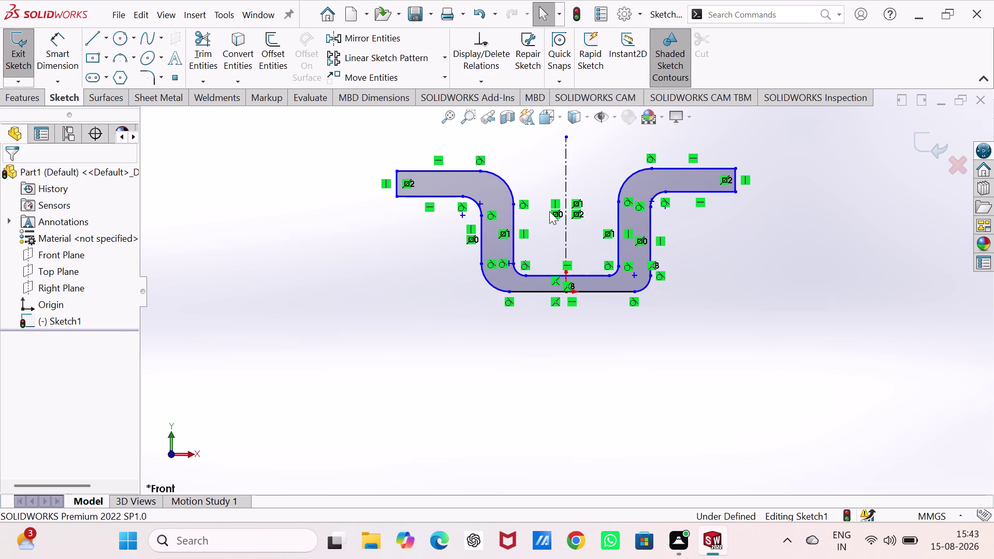
Place a dimension on the right arm's end edge and enter 30 mm.
scroll(up, 3)
scroll(down, 3)
scroll(down, 3)
scroll(down, 3)
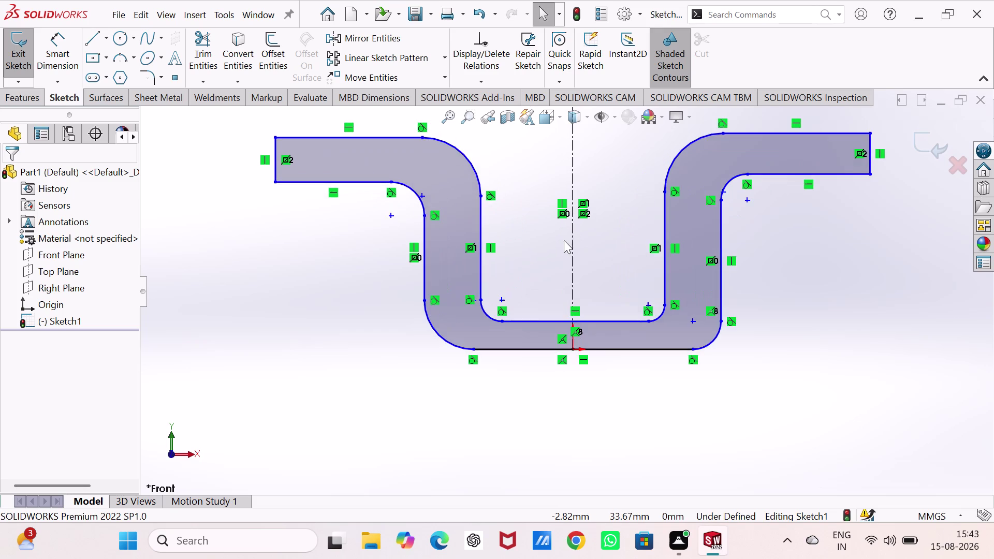
scroll(down, 3)
scroll(up, 3)
right_drag(752, 371, 781, 221)
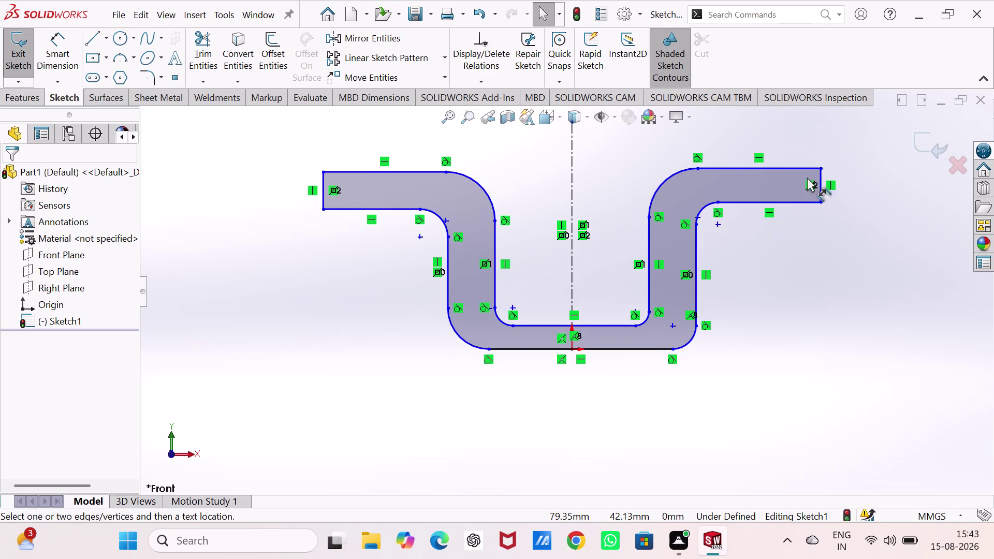
click(822, 195)
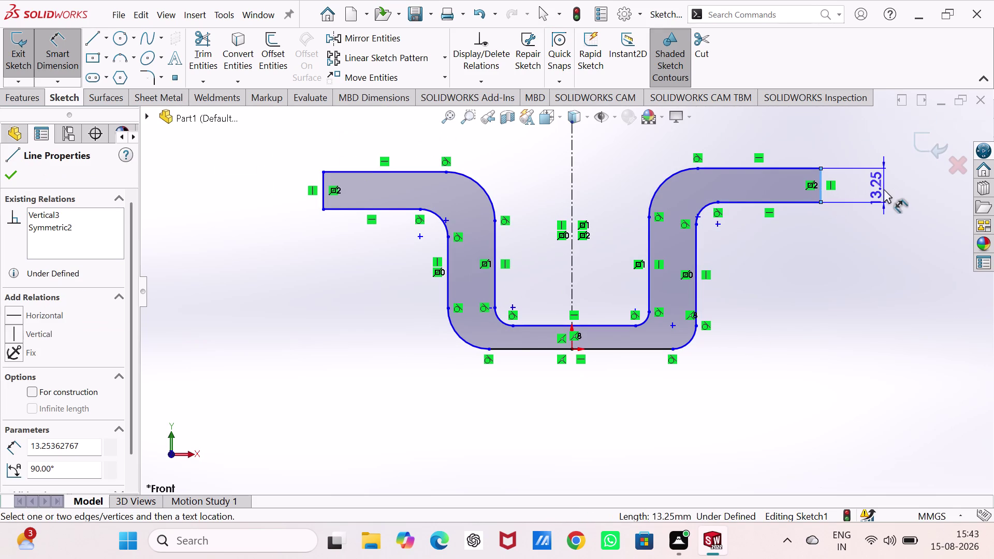
click(884, 185)
double_click(881, 184)
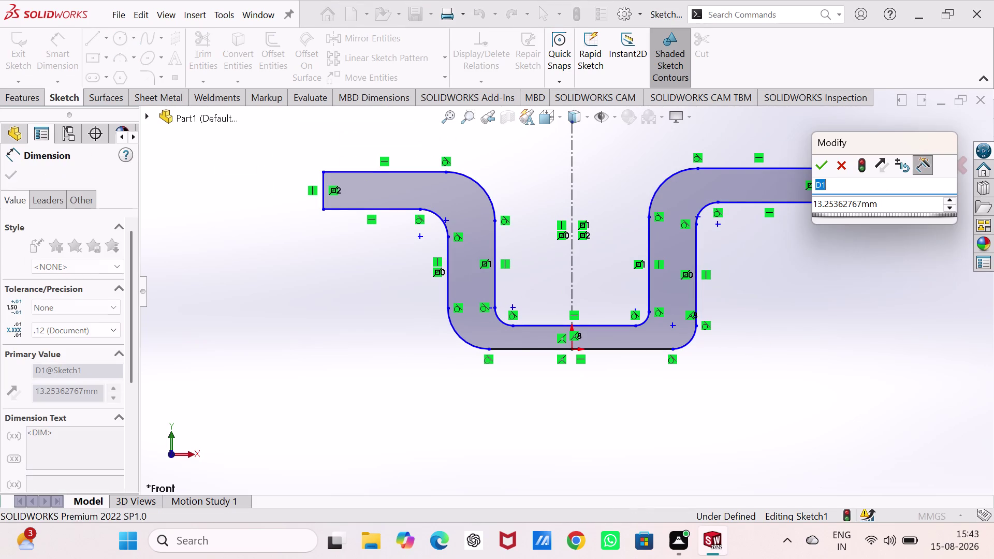
text(30)
key(Return)
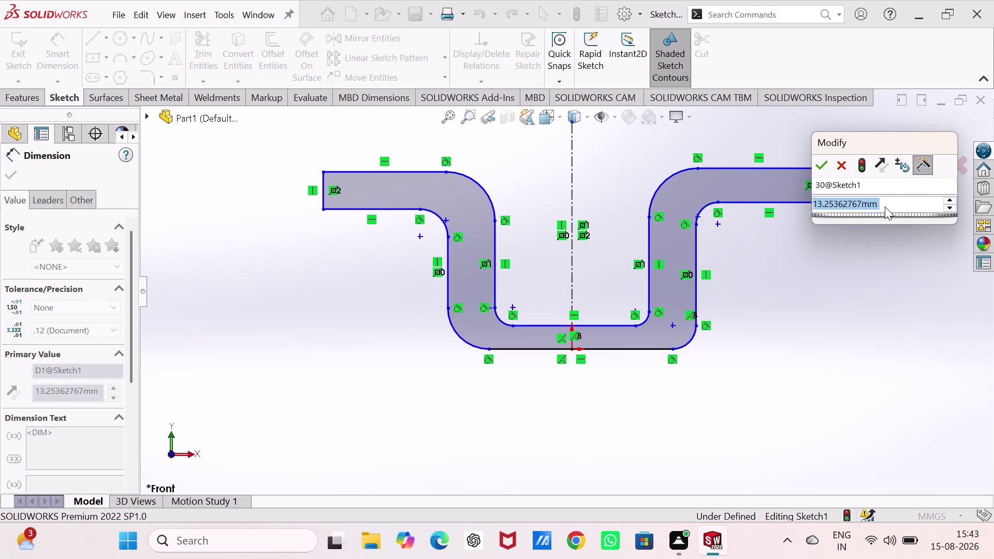
Re-enter 30 mm as the end edge length and finish the dimension.
click(885, 203)
double_click(885, 203)
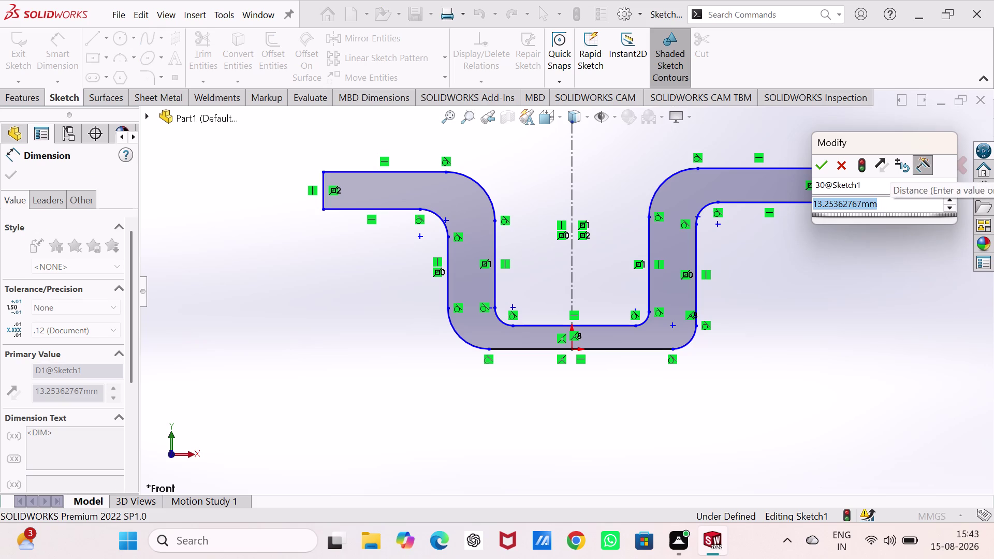
text(30)
key(Return)
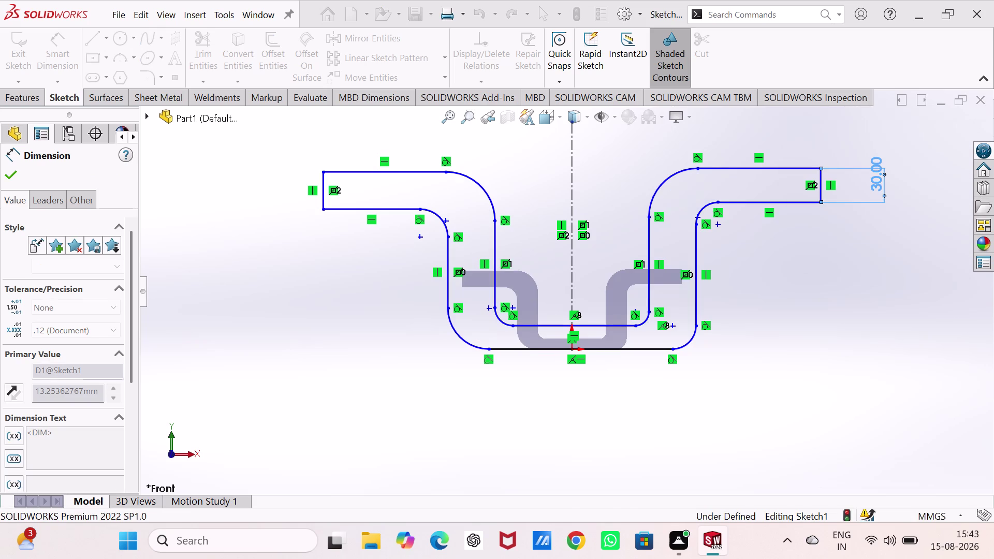
click(831, 316)
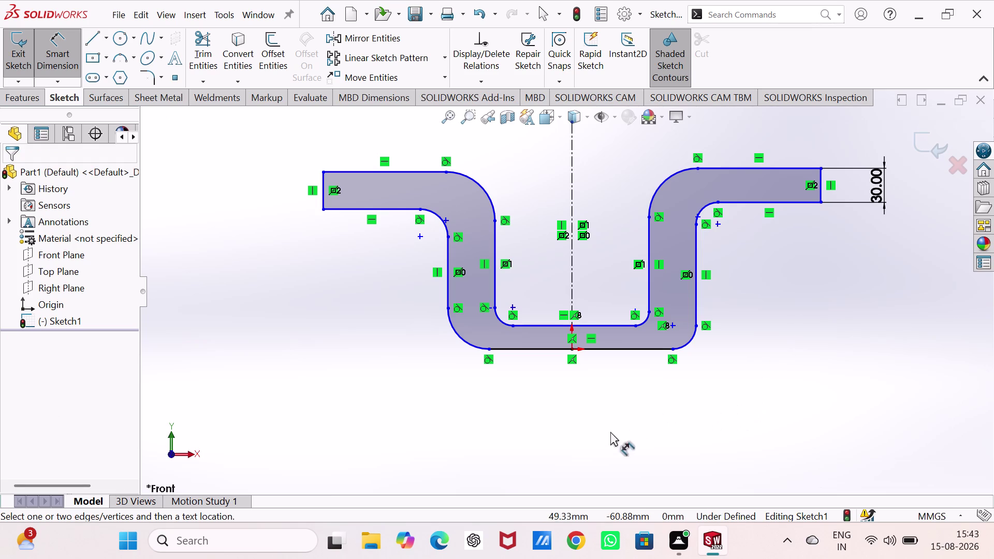
Dimension both inner lower bends to R20.
click(500, 320)
click(336, 369)
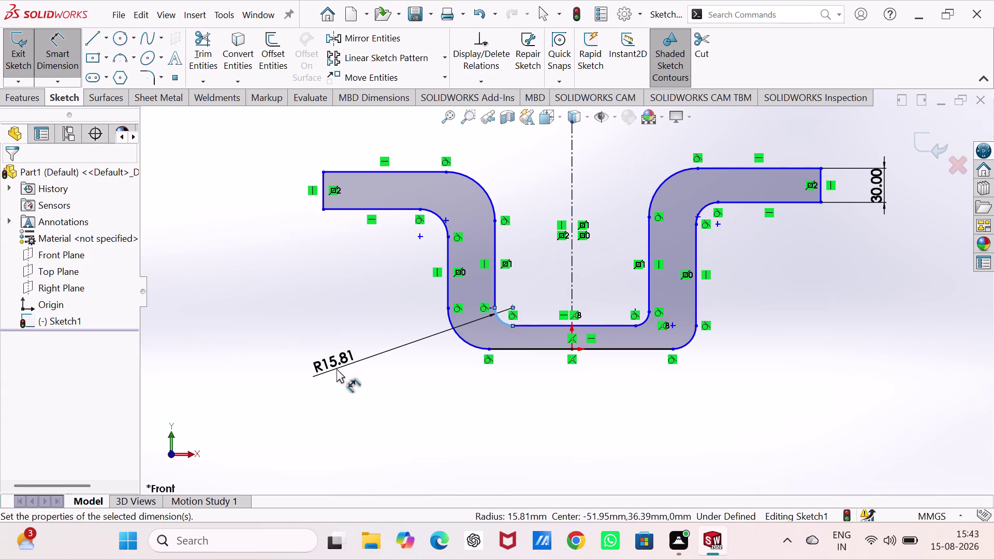
text(20)
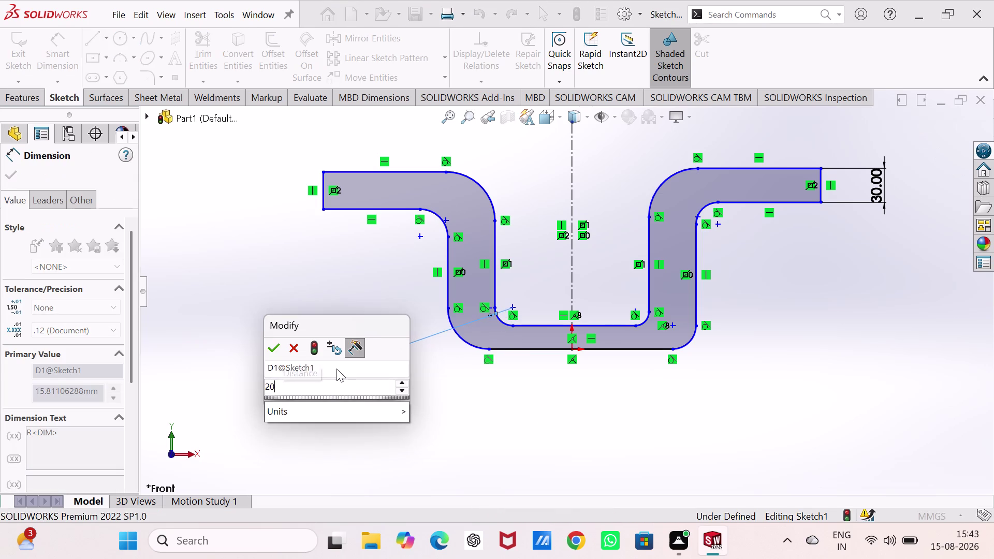
key(Return)
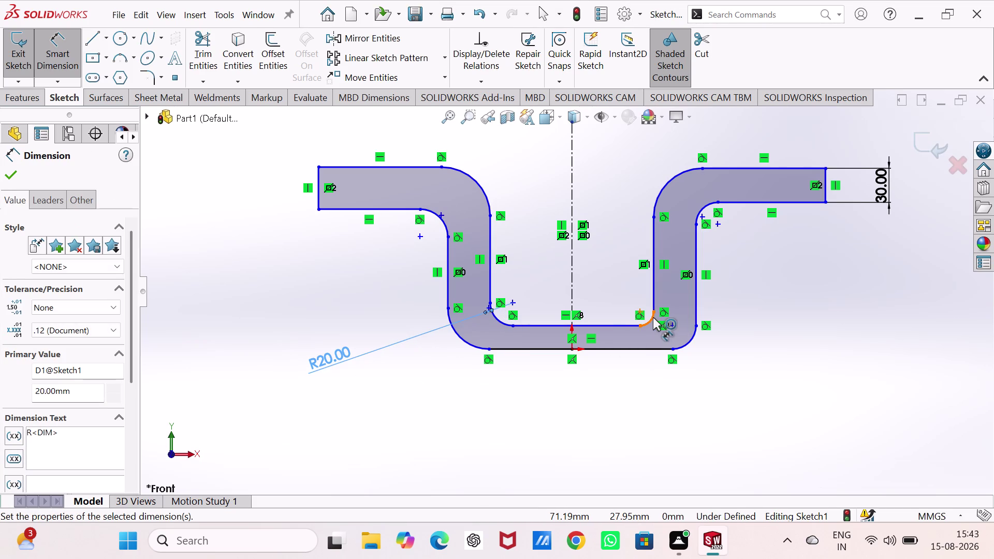
click(653, 317)
click(744, 382)
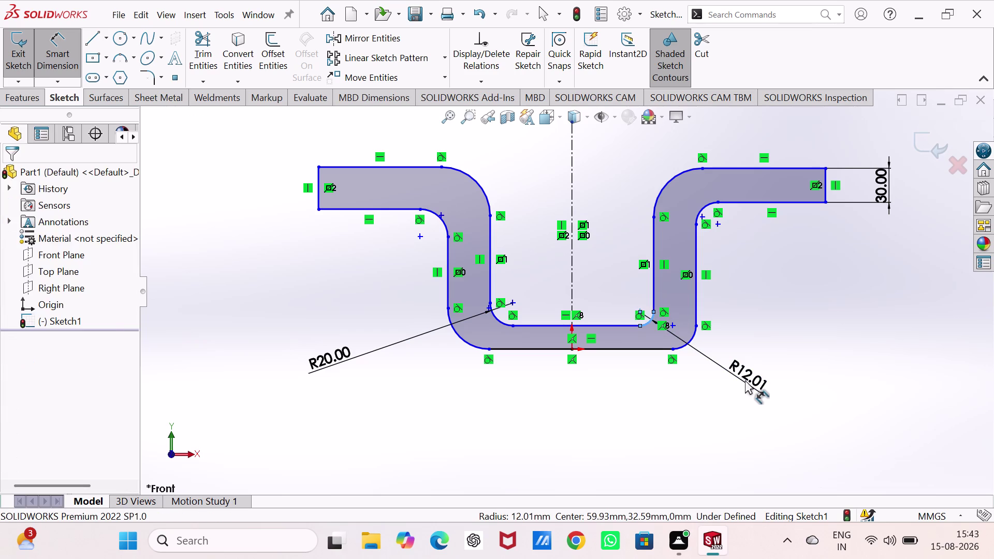
text(20)
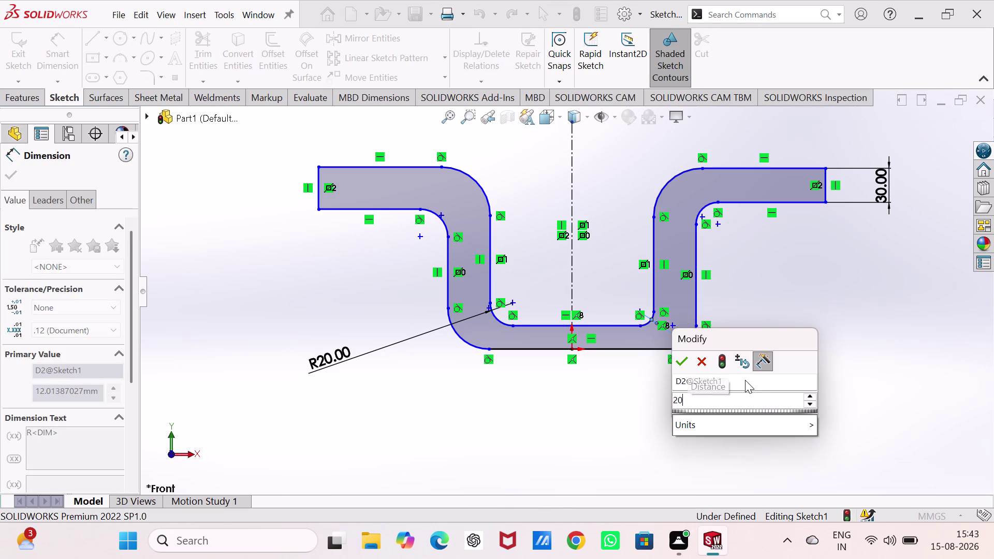
key(Return)
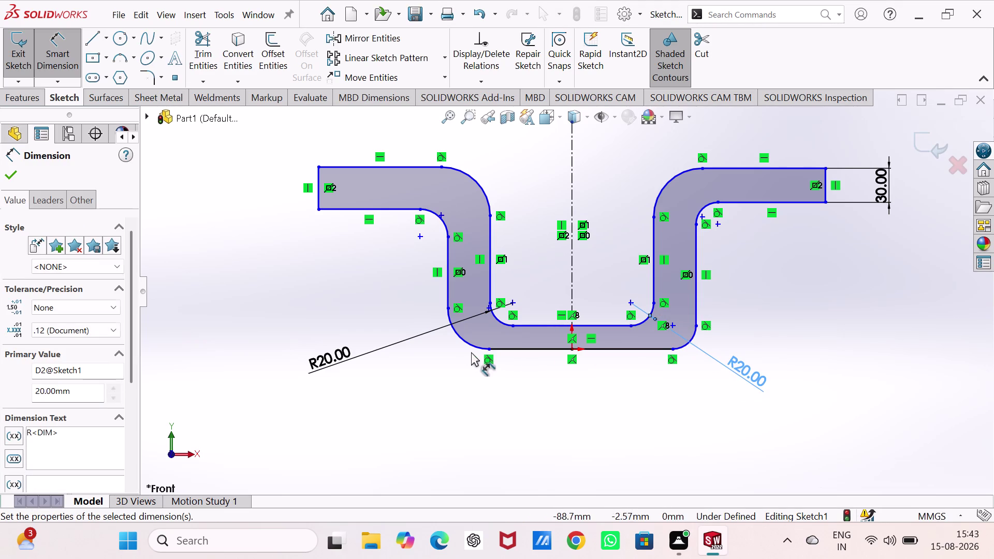
Dimension both outer lower bends to R50.
drag(471, 347, 465, 347)
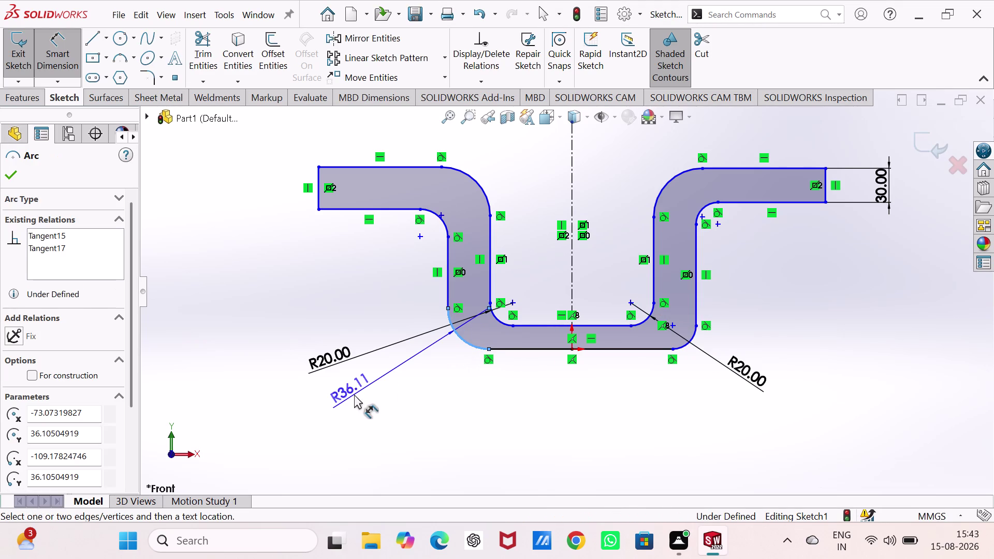
click(354, 394)
text(50)
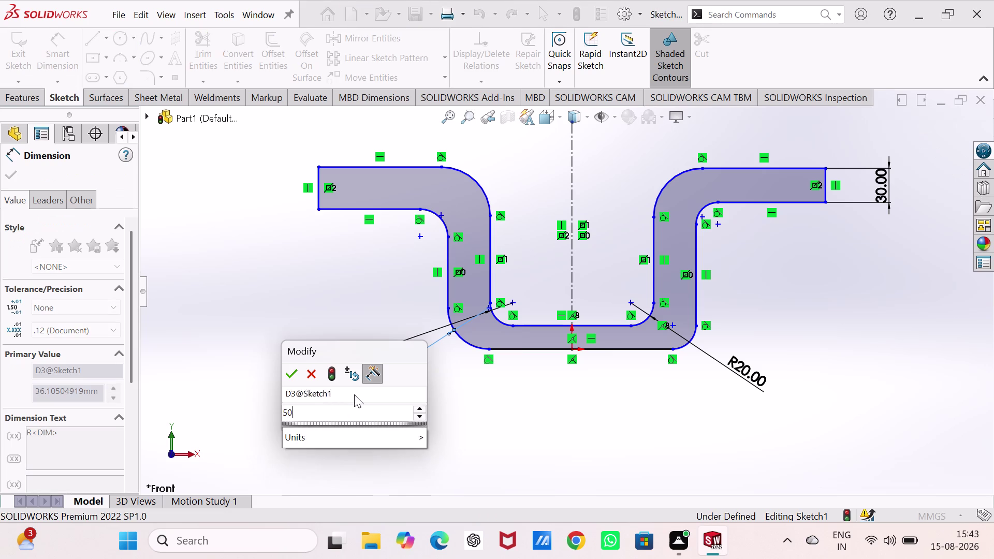
key(Return)
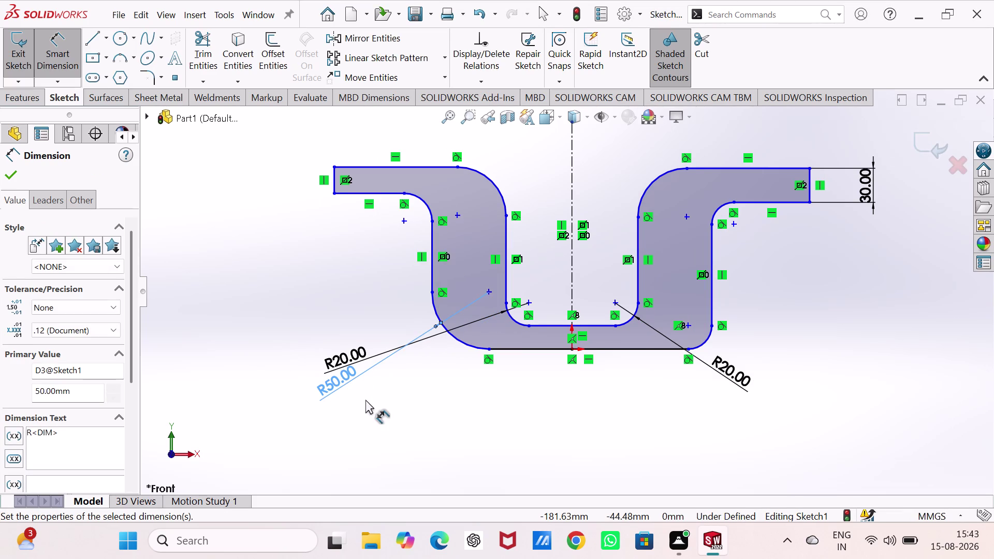
click(710, 335)
click(807, 404)
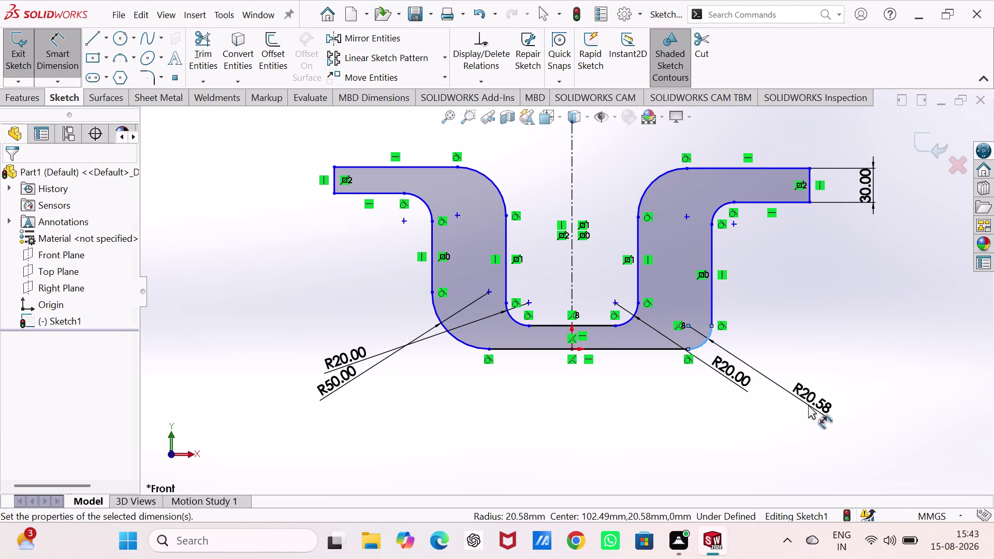
text(50)
key(Return)
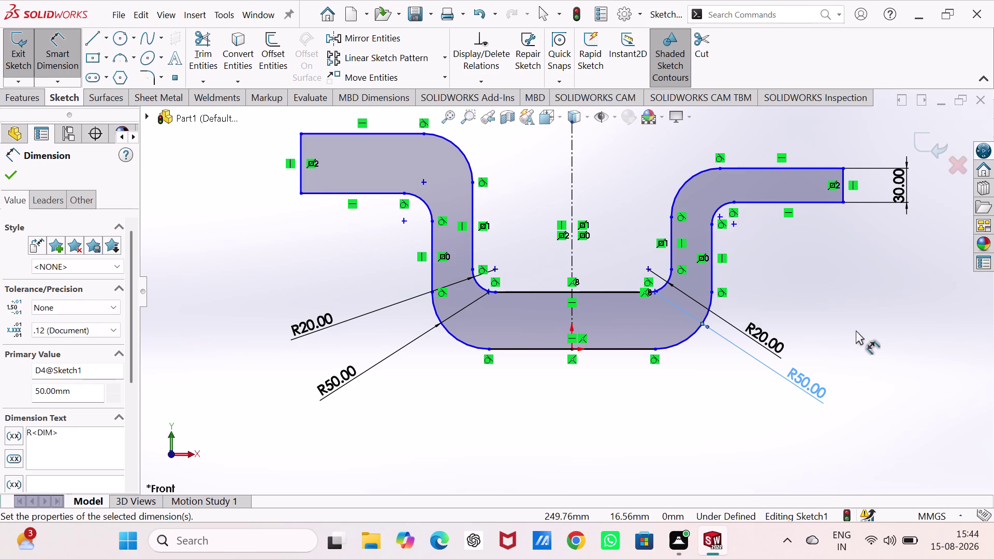
Dimension the right side's overall height to 238 mm.
click(629, 351)
click(736, 170)
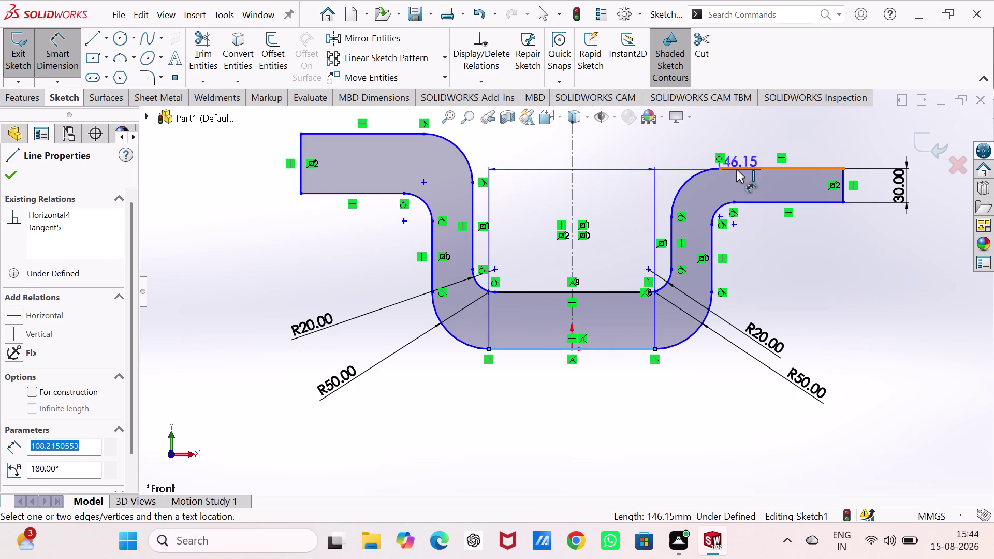
click(899, 270)
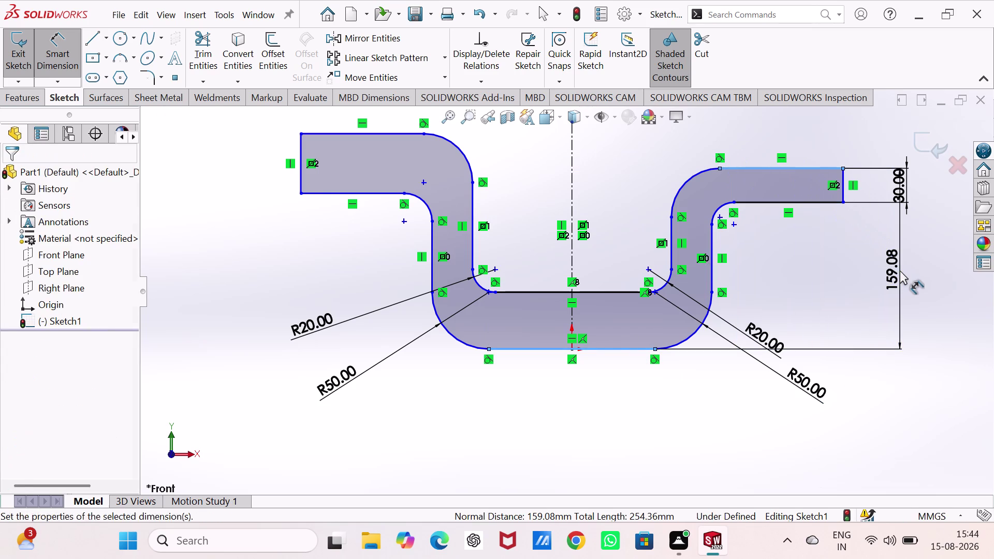
text(23)
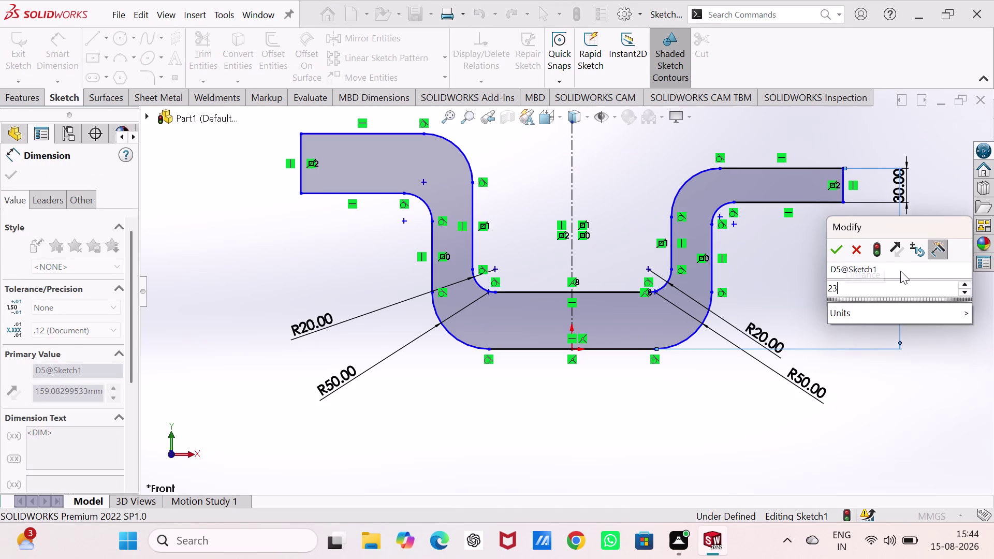
key(8)
key(Return)
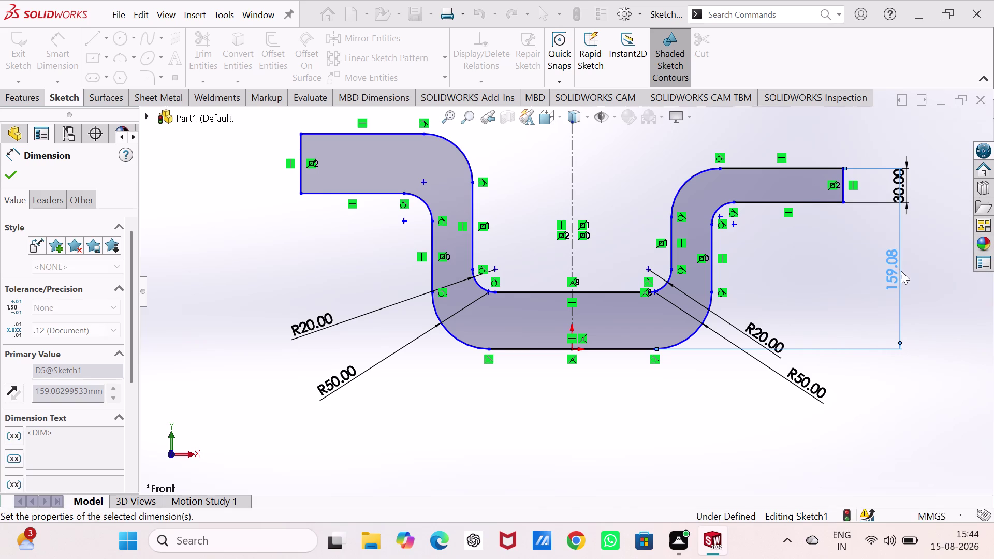
drag(891, 234, 869, 237)
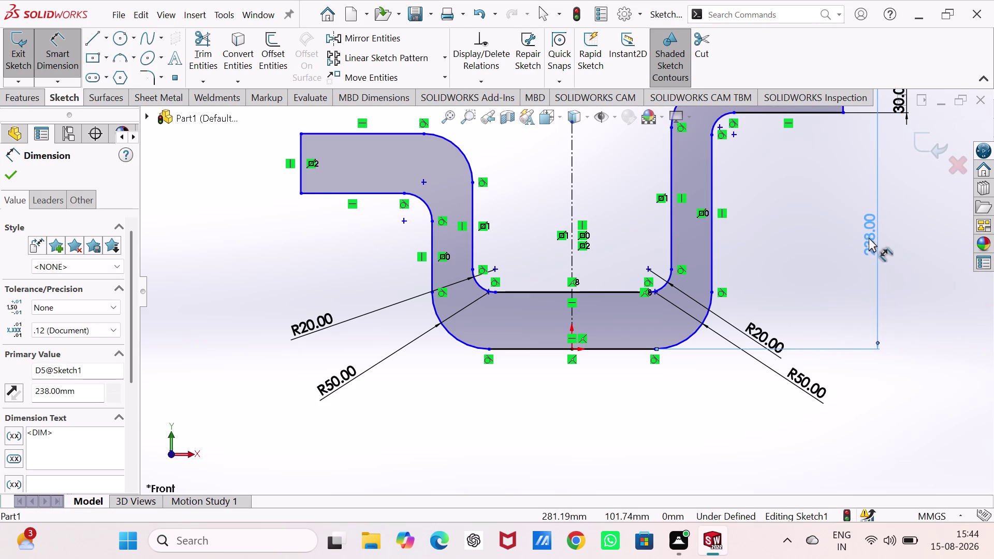
click(519, 351)
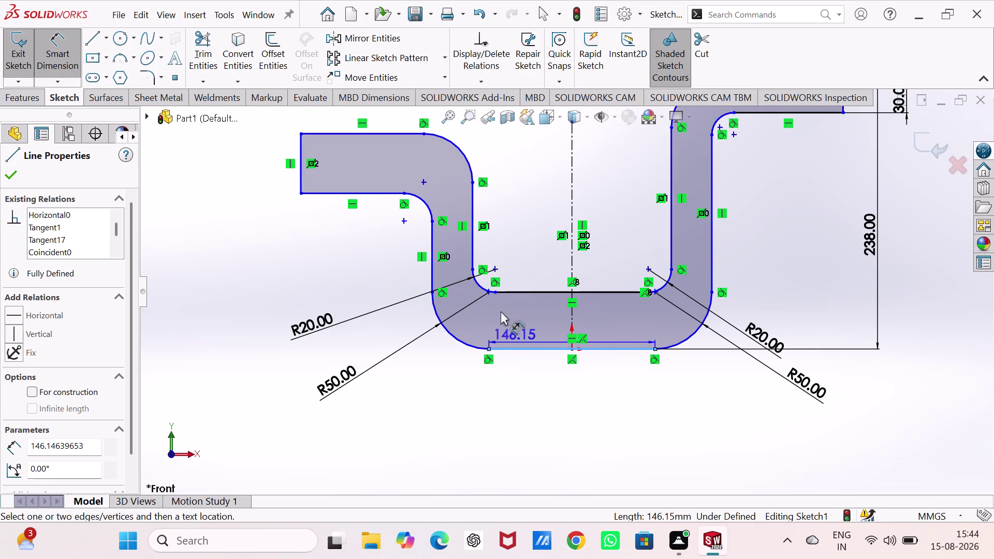
Dimension the left leg height to 238 mm.
click(389, 133)
click(253, 230)
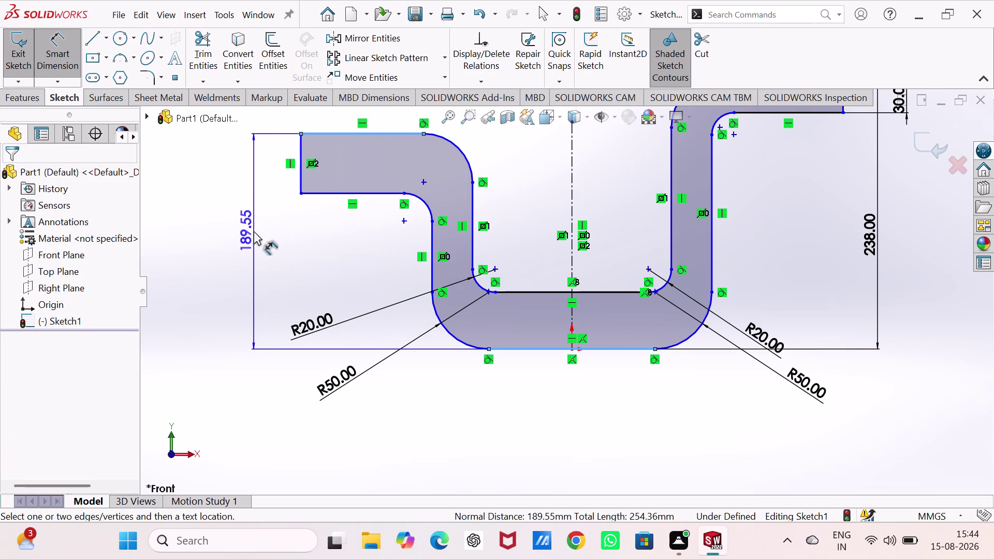
key(2)
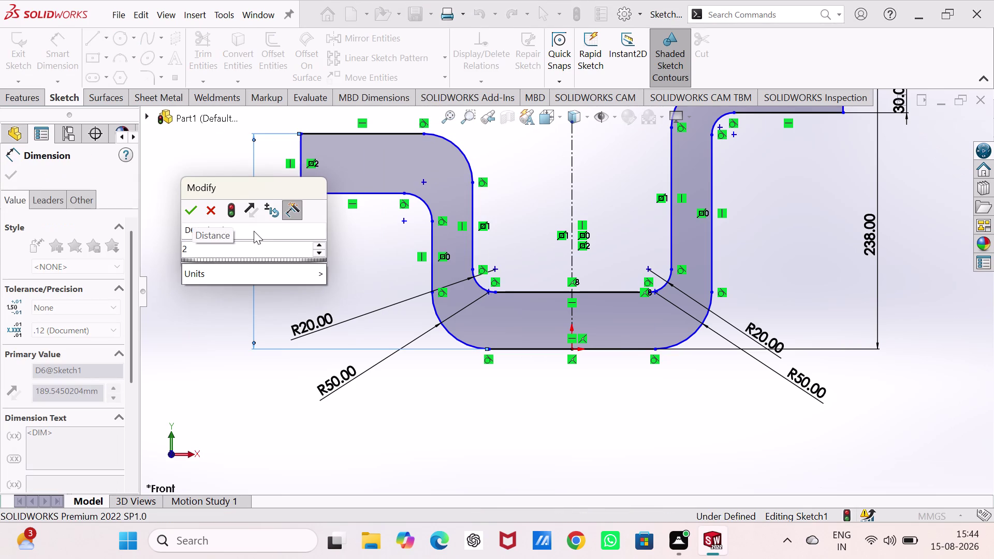
text(3)
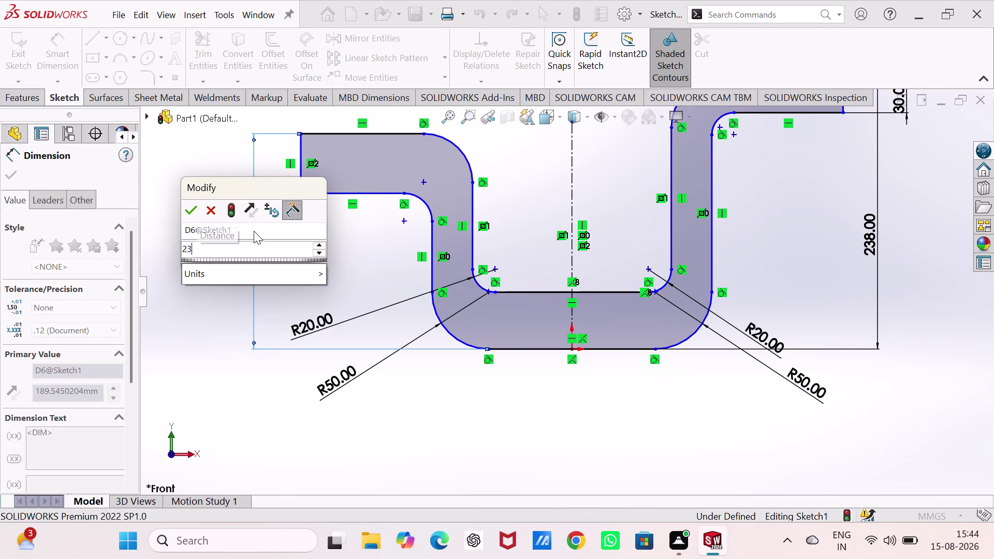
text(8)
key(Return)
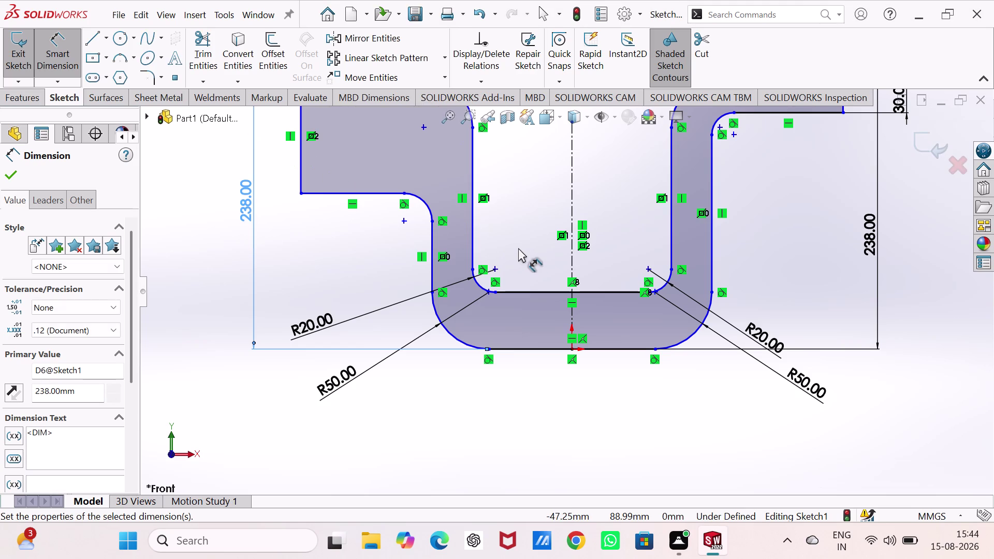
middle_drag(526, 238, 526, 275)
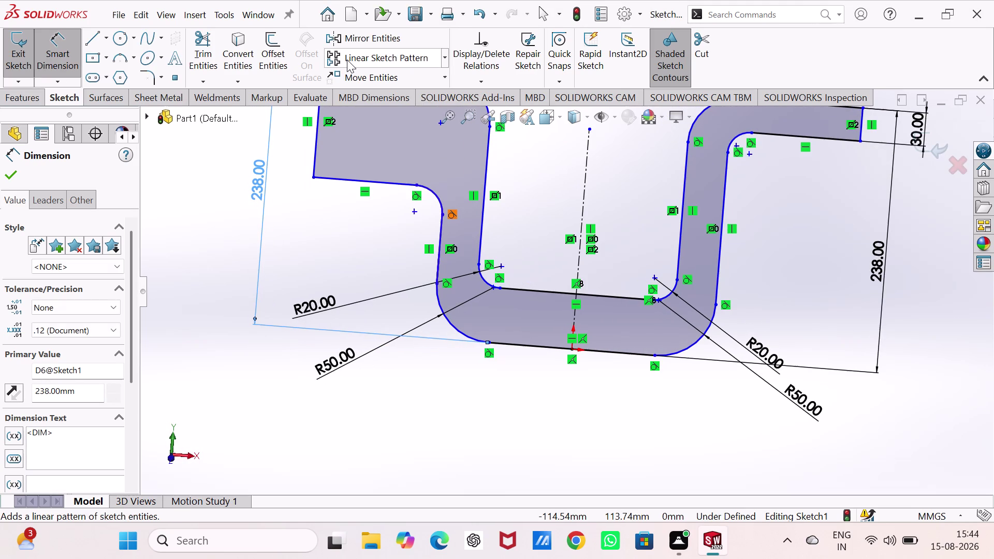
Return to the Front view and dimension the left flange end edge to 30 mm.
key(ctrl+4)
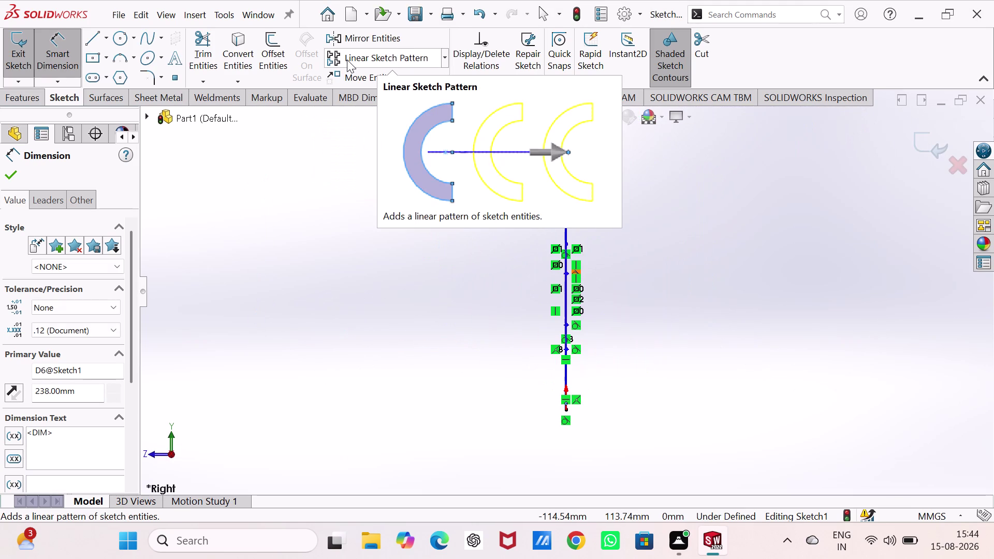
key(ctrl+2)
key(ctrl+1)
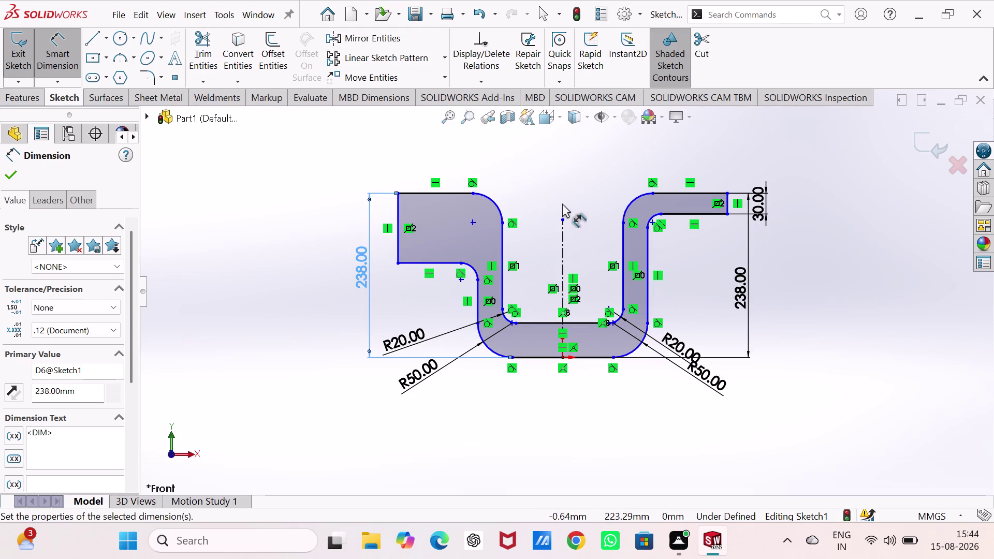
scroll(up, 3)
scroll(down, 3)
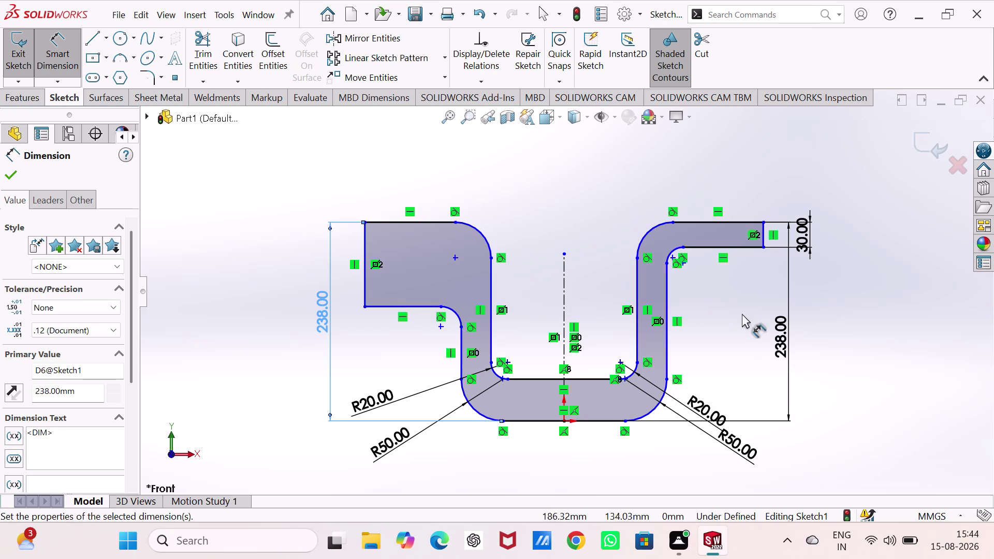
click(364, 277)
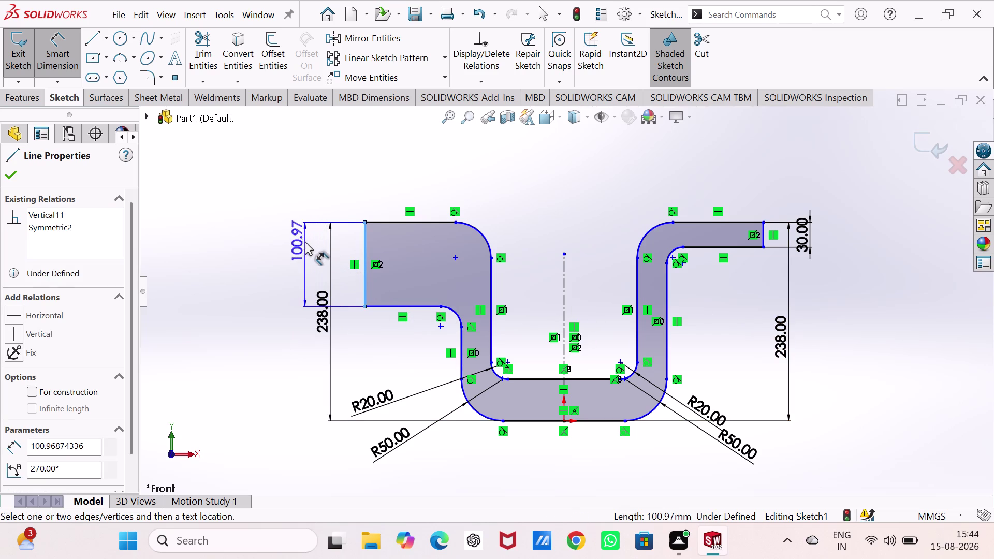
click(305, 242)
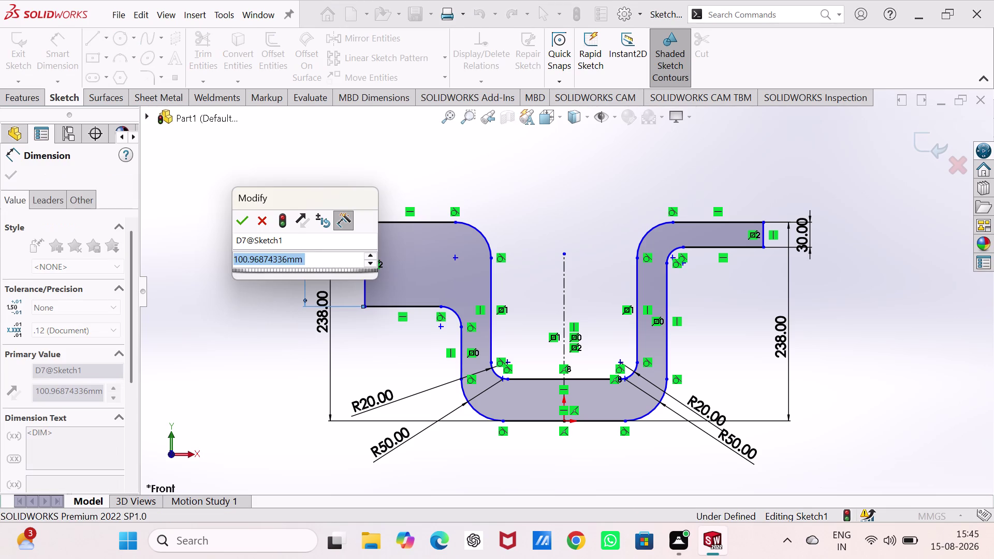
text(30)
key(Return)
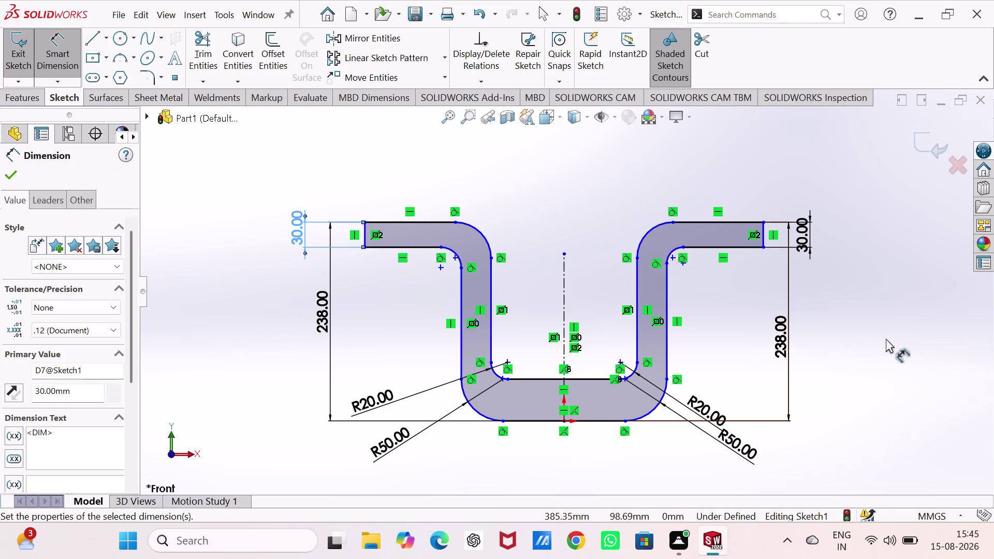
scroll(up, 3)
scroll(down, 3)
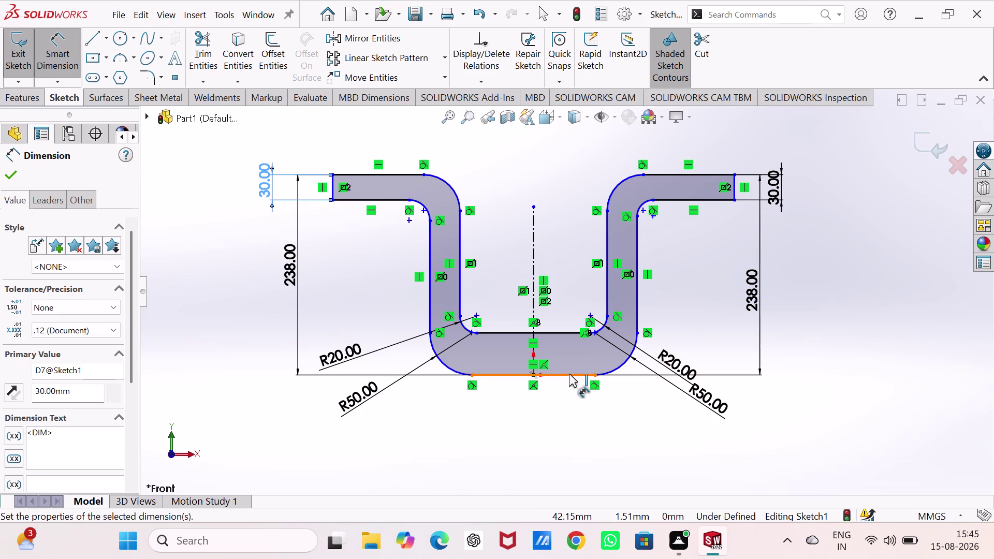
Dimension the gap between the channel's inner walls and set it to 375 mm.
click(457, 238)
click(606, 236)
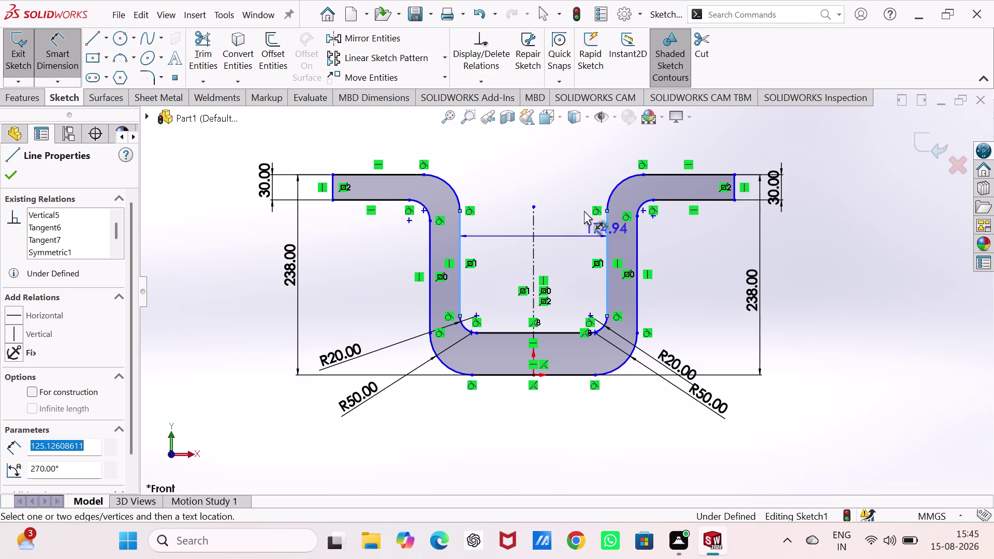
click(529, 144)
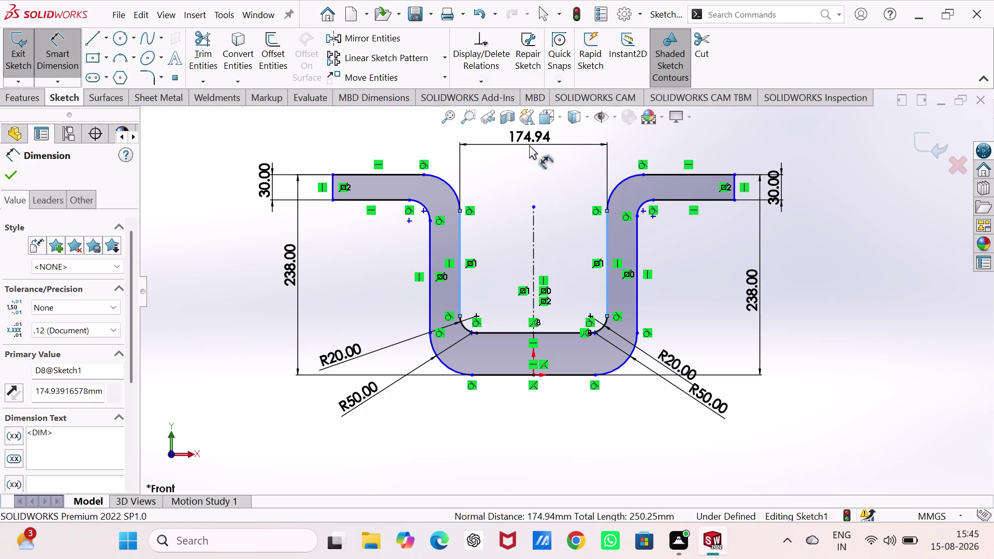
key(3)
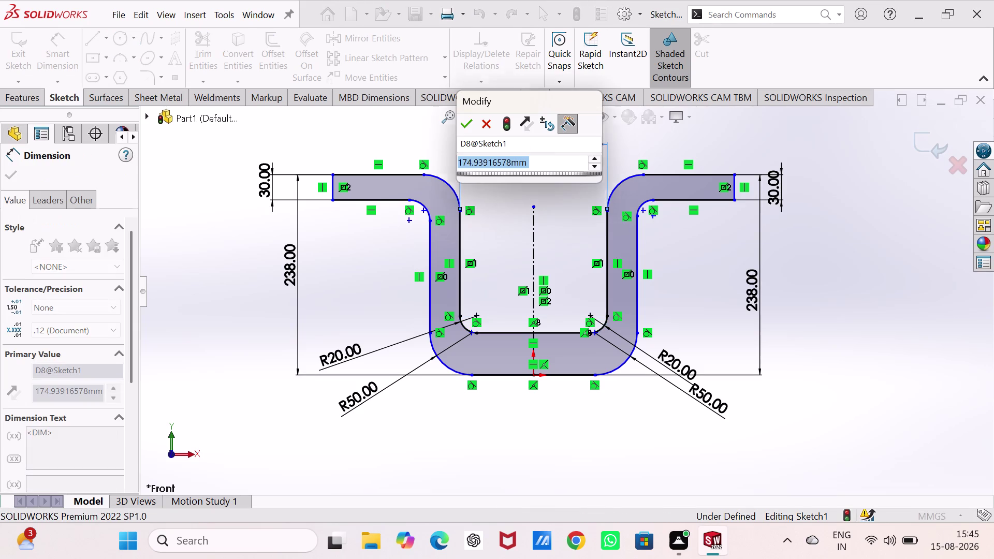
key(7)
key(5)
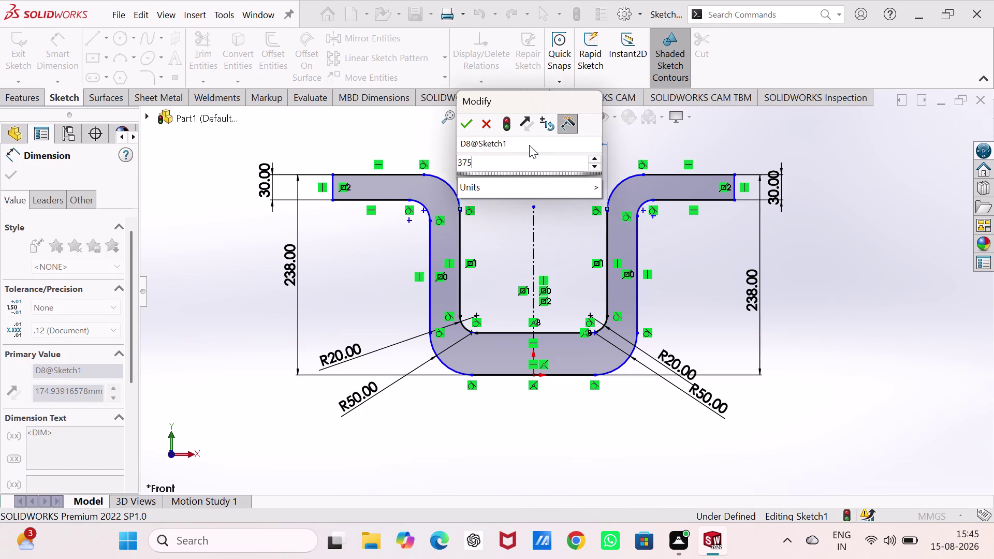
key(Return)
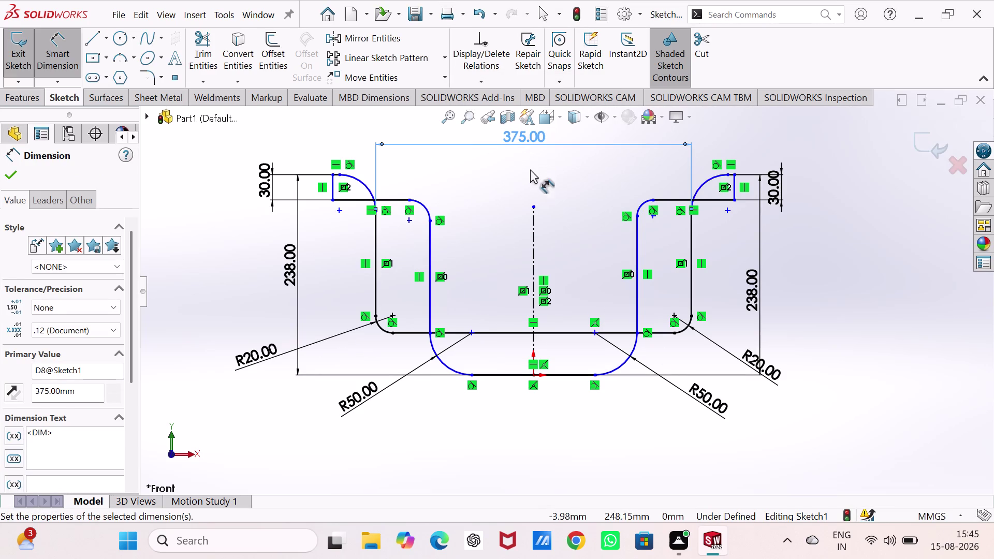
Set the overall flange-end width to 750 mm, then undo both width changes.
click(330, 186)
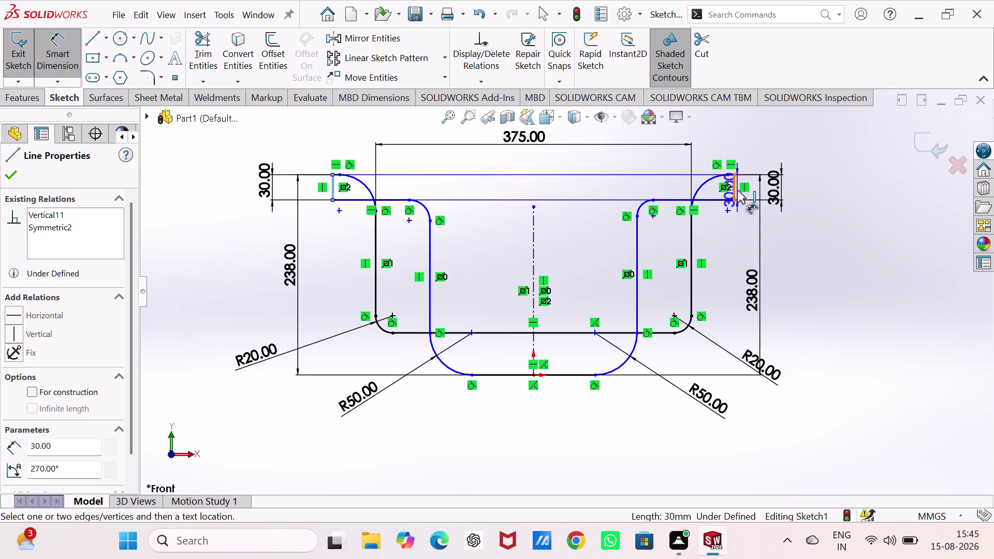
click(733, 191)
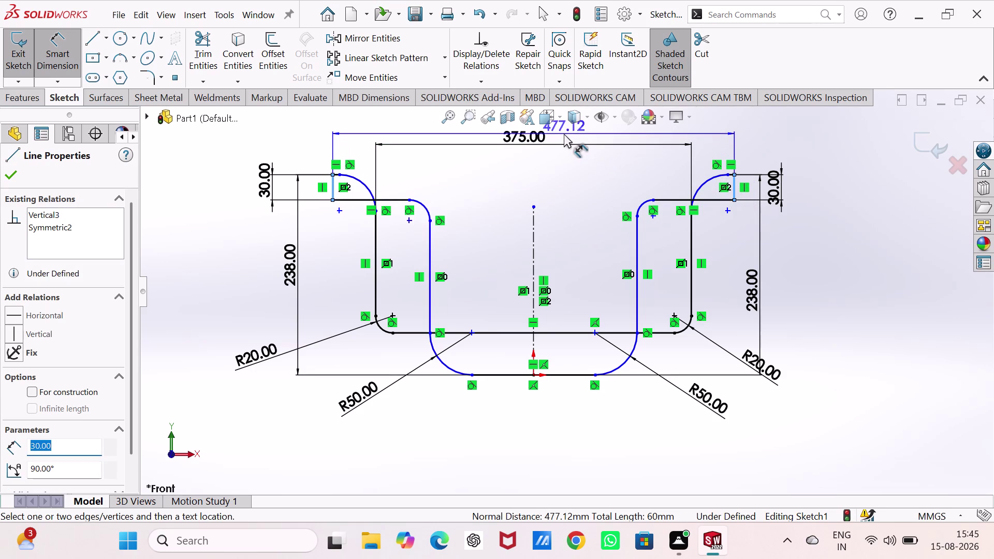
click(563, 133)
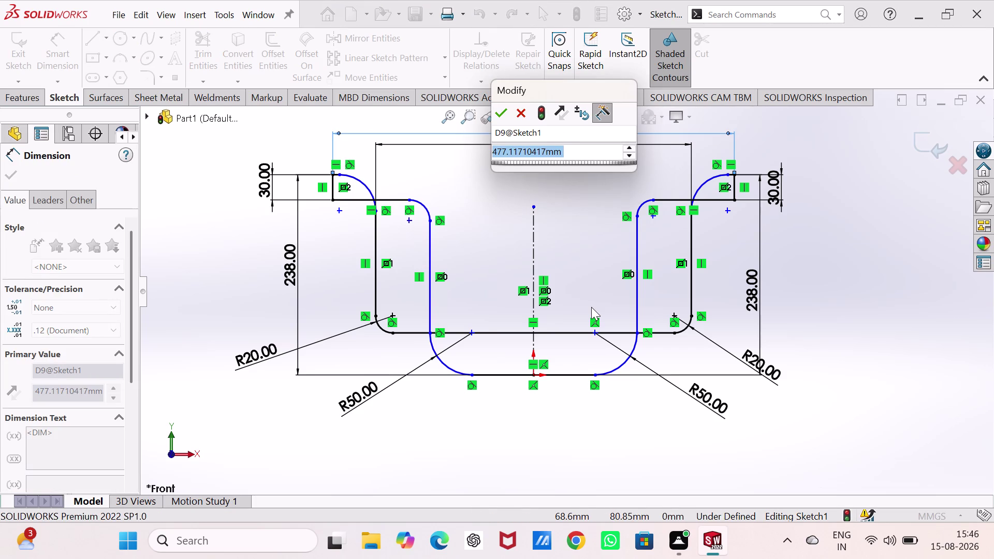
key(7)
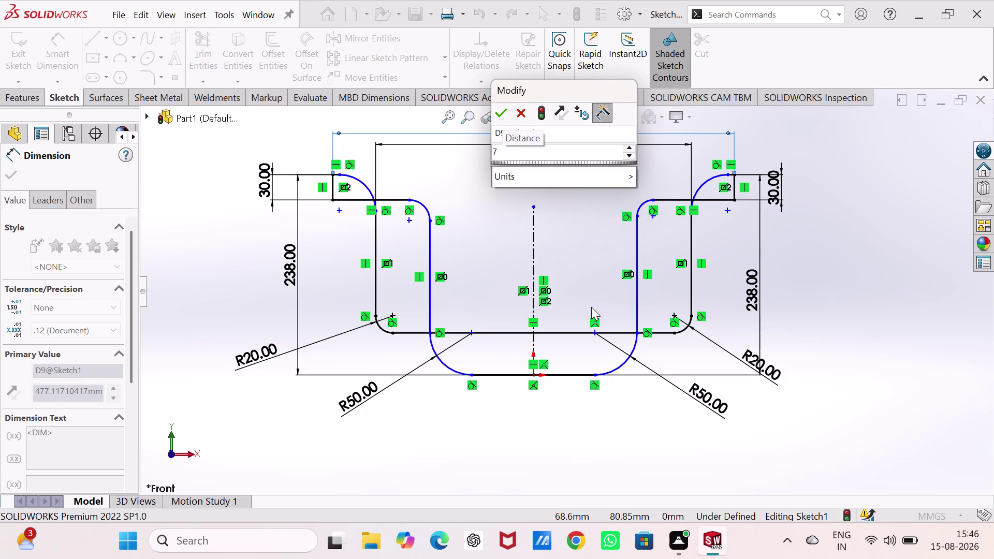
text(50)
key(Return)
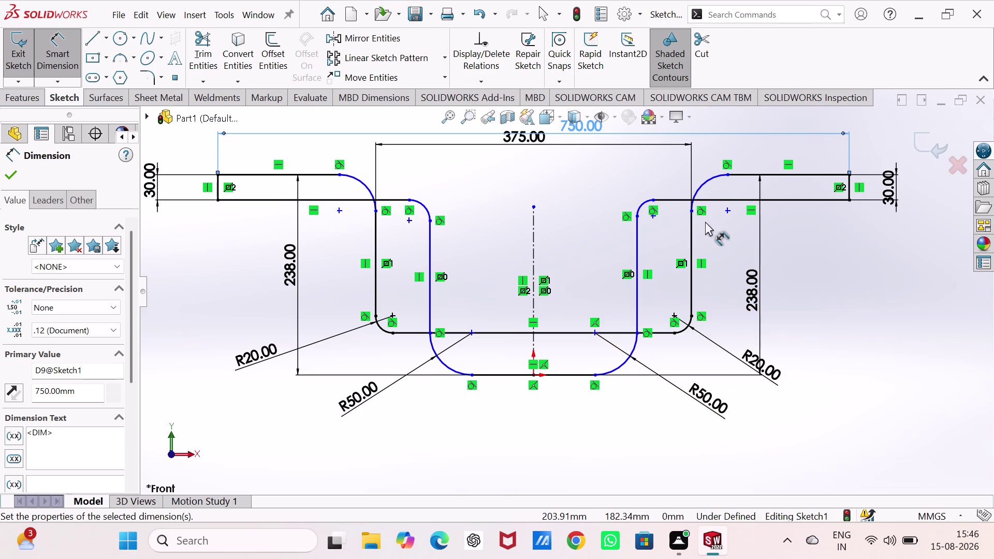
key(ctrl+z)
key(ctrl+z)
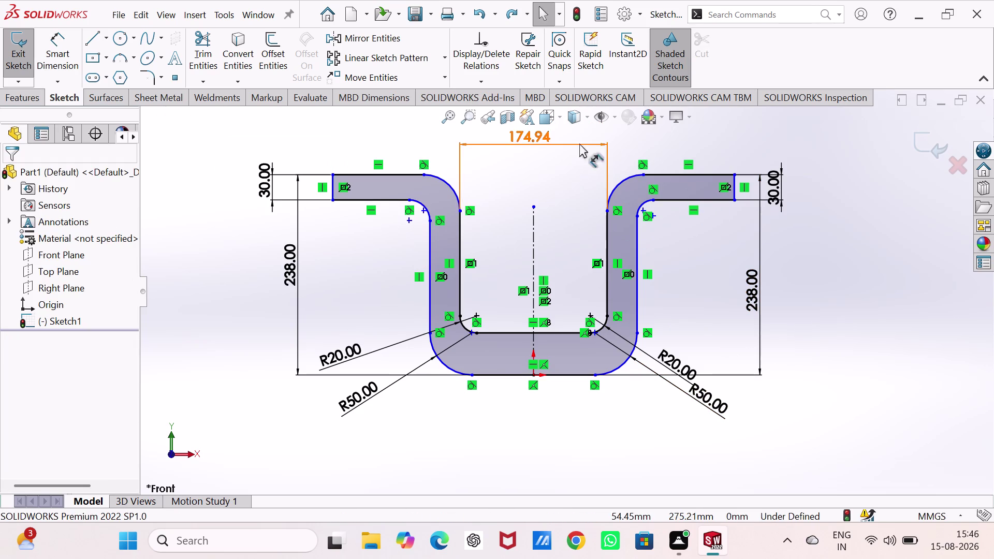
Delete the 174.94 mm inner width dimension.
key(Escape)
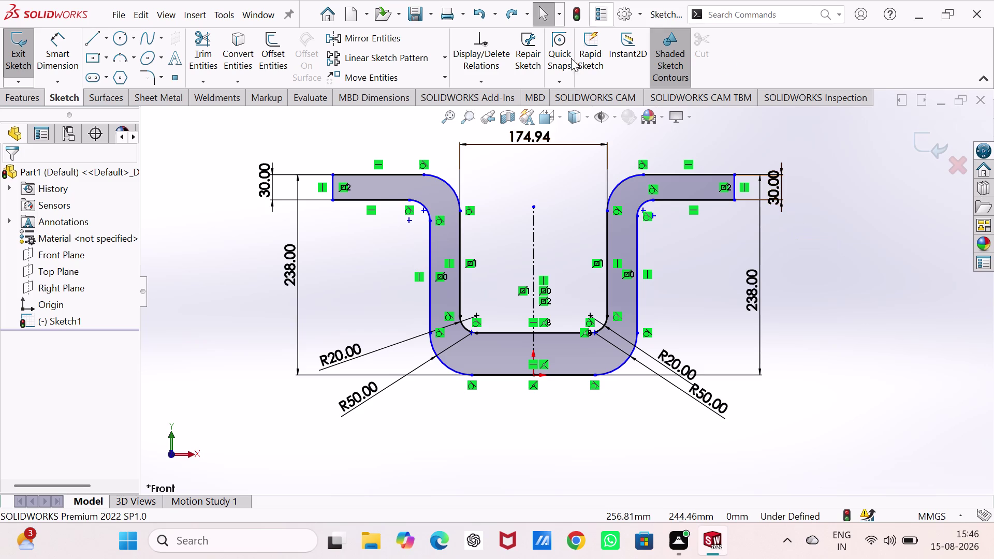
click(545, 140)
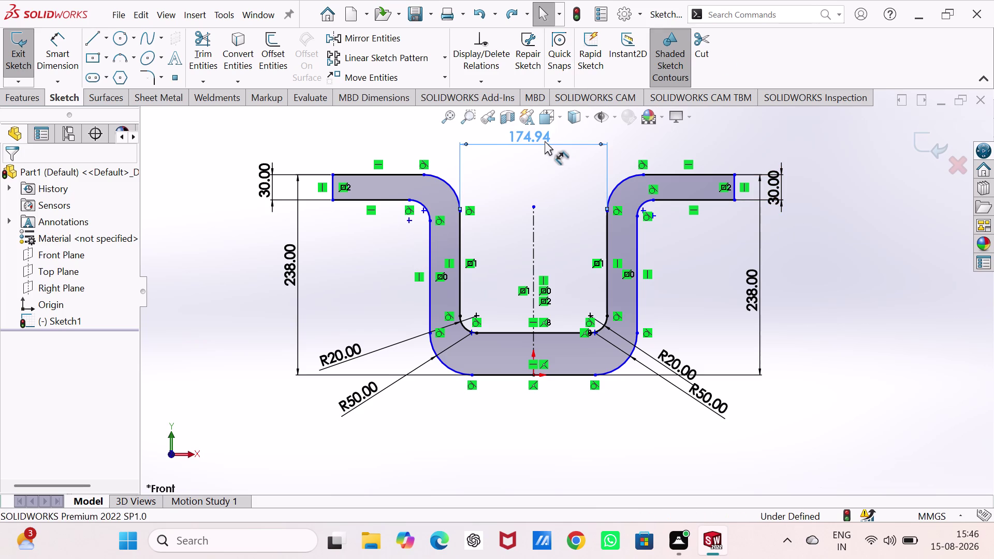
key(Delete)
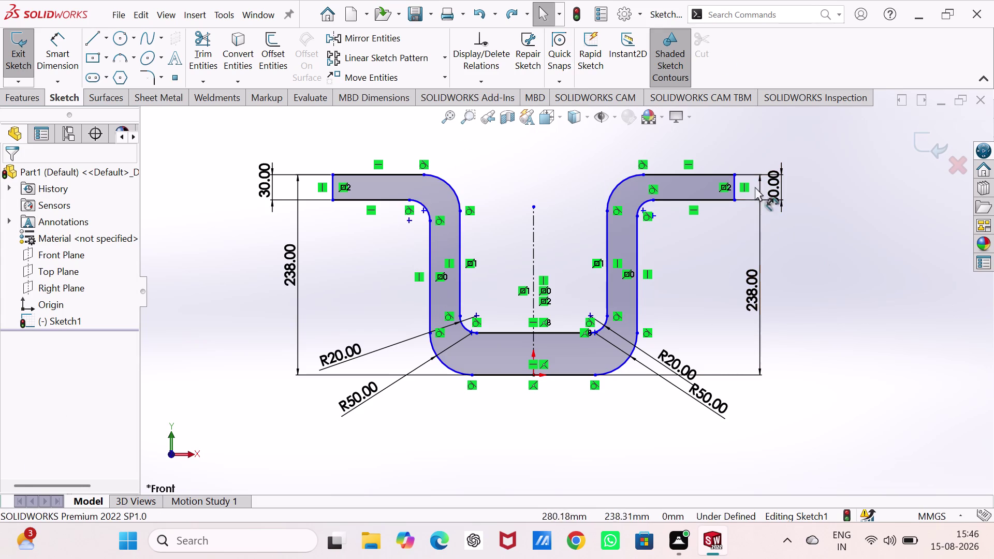
right_drag(884, 374, 884, 214)
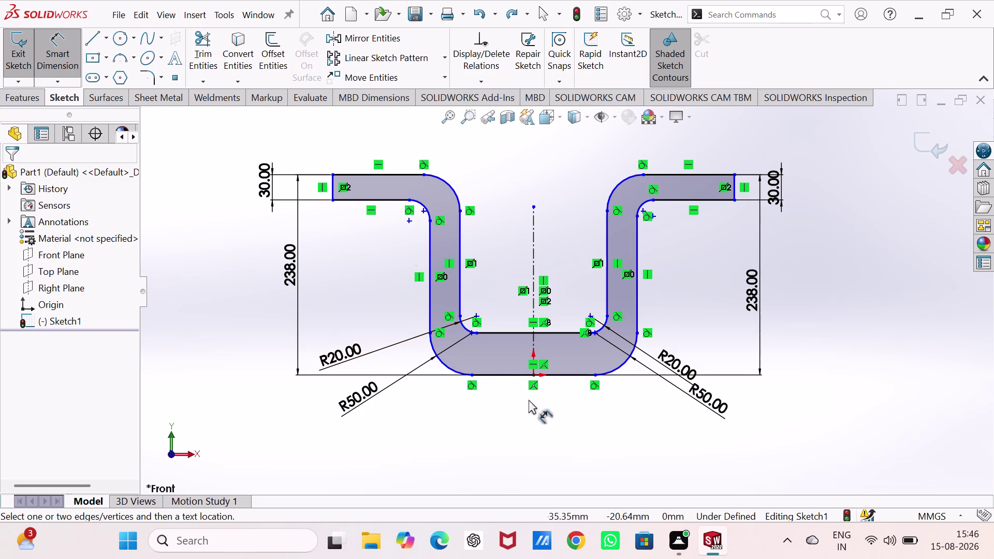
click(332, 189)
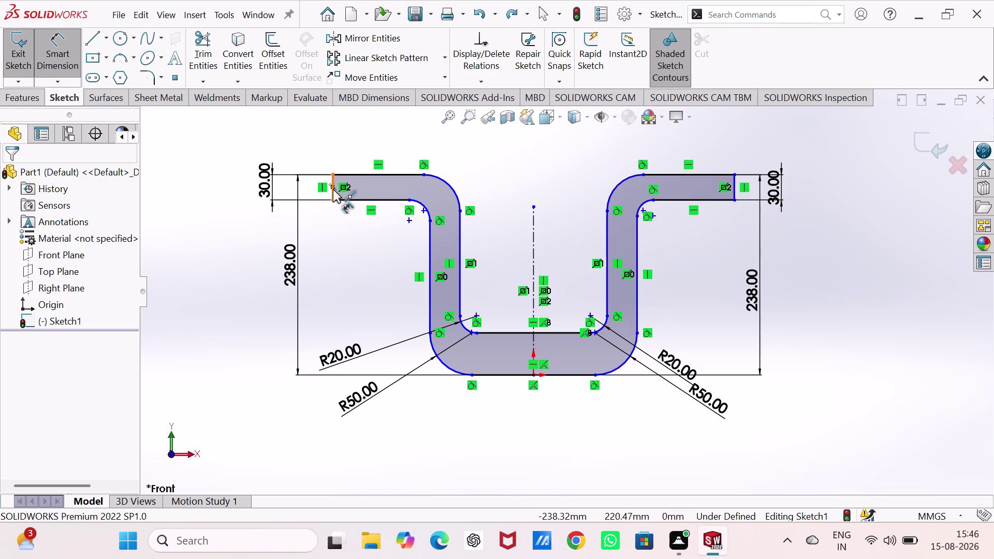
key(Escape)
key(Escape)
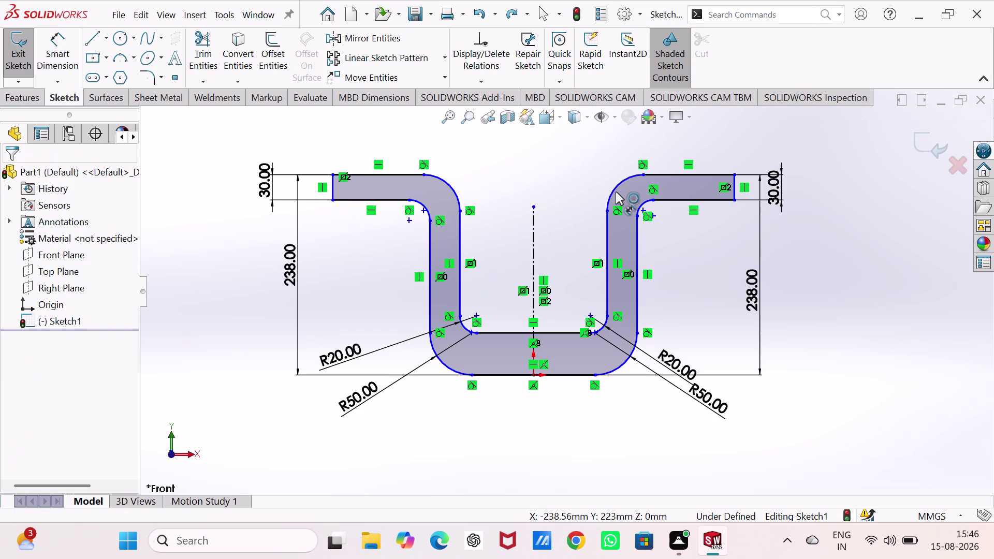
Dimension the top flange ends and set the overall width to 950 mm.
right_drag(257, 384, 264, 344)
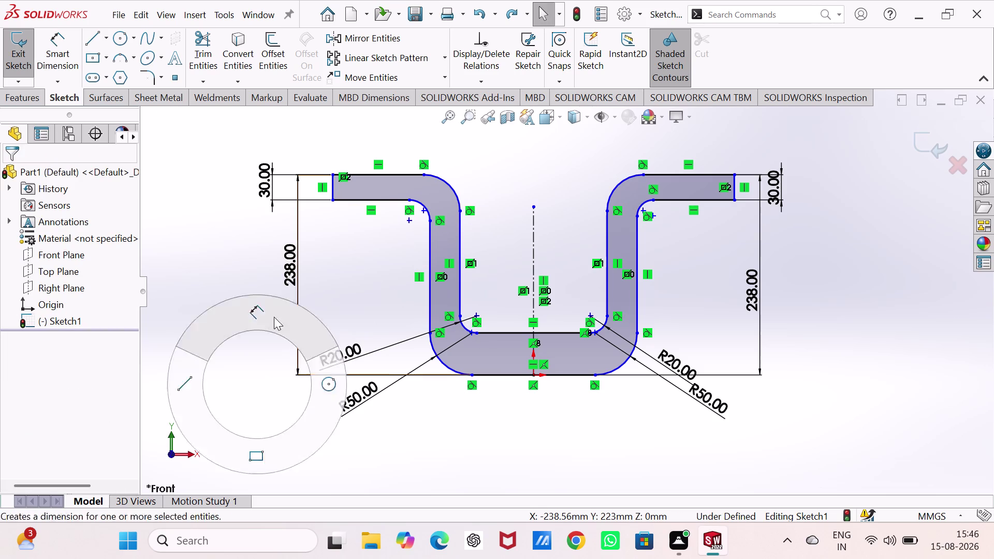
right_drag(264, 344, 278, 308)
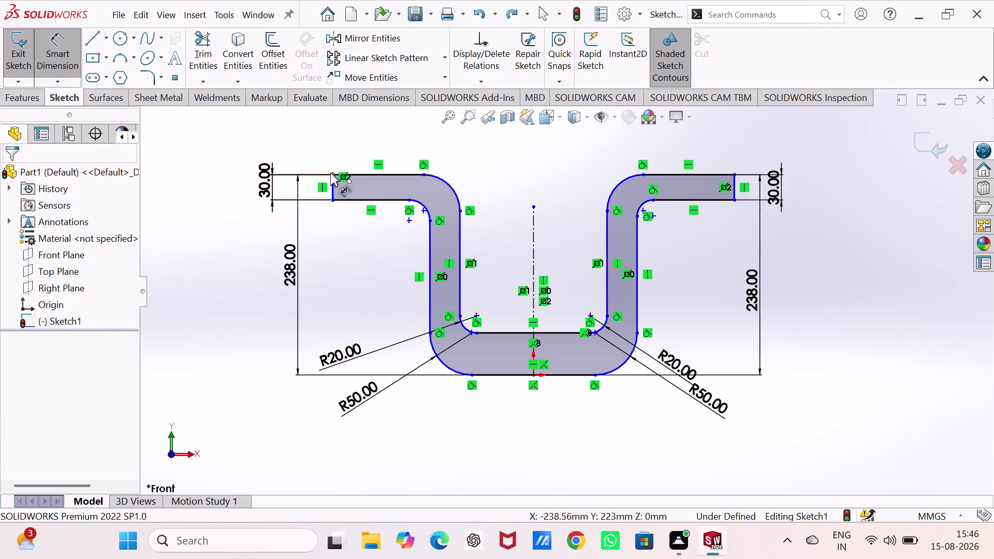
click(331, 173)
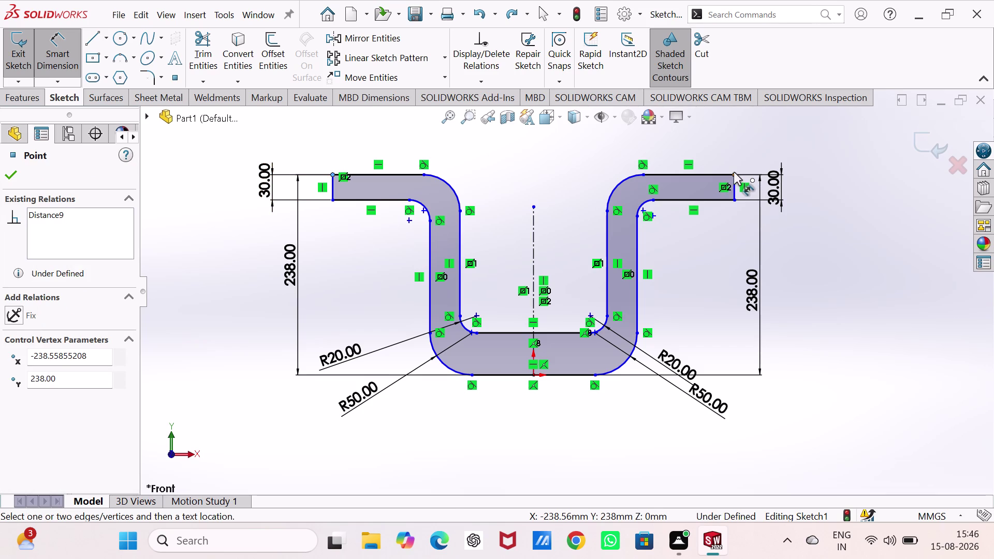
click(733, 172)
click(559, 144)
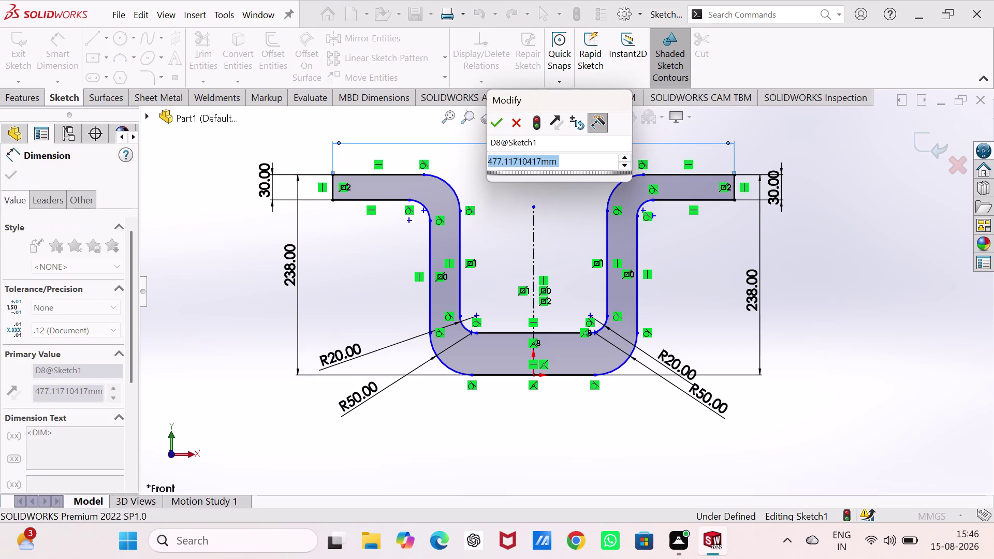
text(95)
key(0)
key(Return)
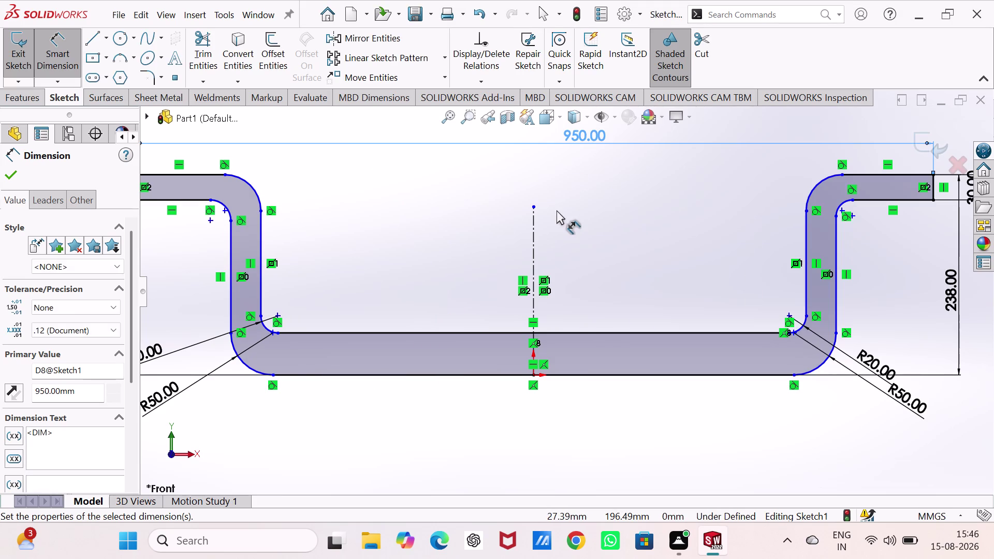
scroll(down, 3)
scroll(up, 3)
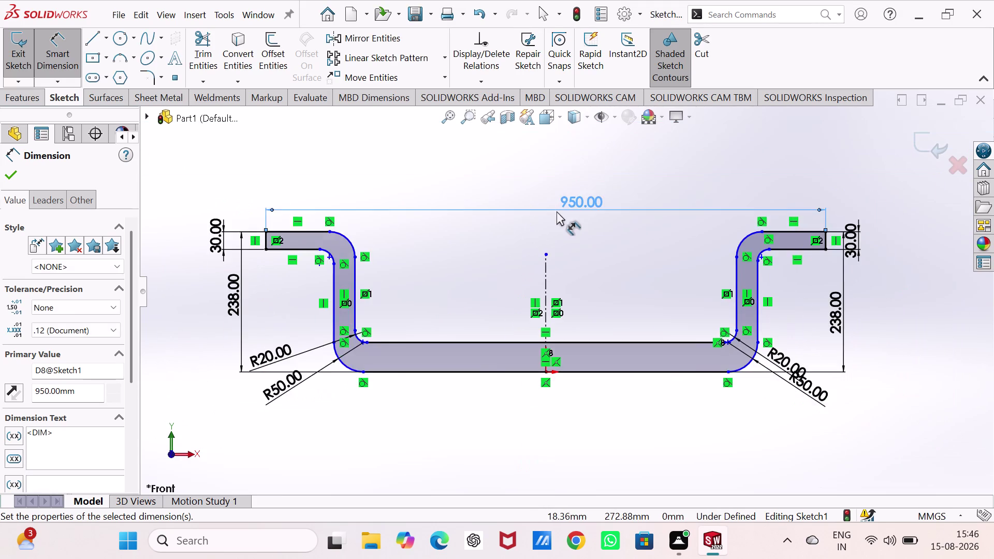
scroll(up, 3)
scroll(down, 3)
scroll(up, 3)
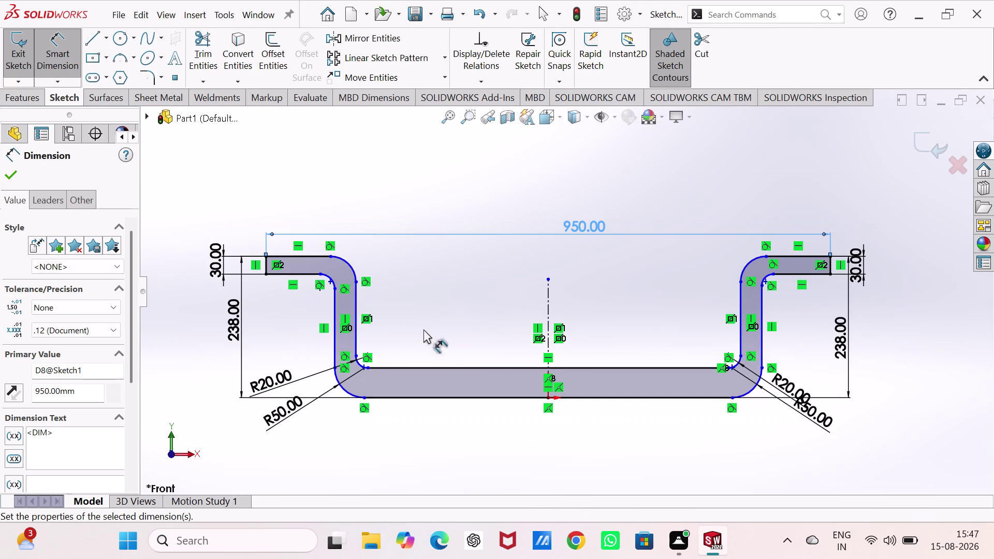
click(357, 306)
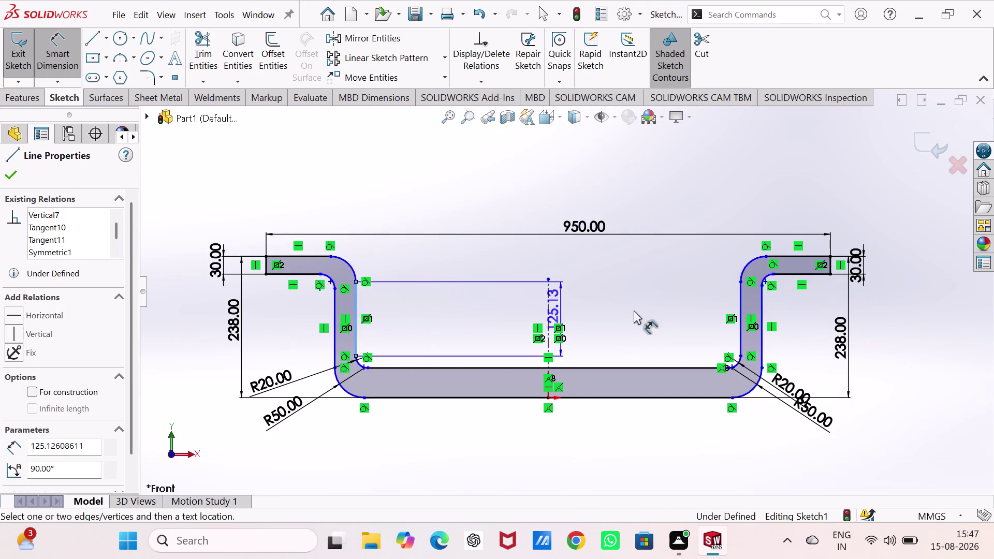
Set the inner-wall gap to 375 mm and place a length dimension on the bottom edge.
click(738, 294)
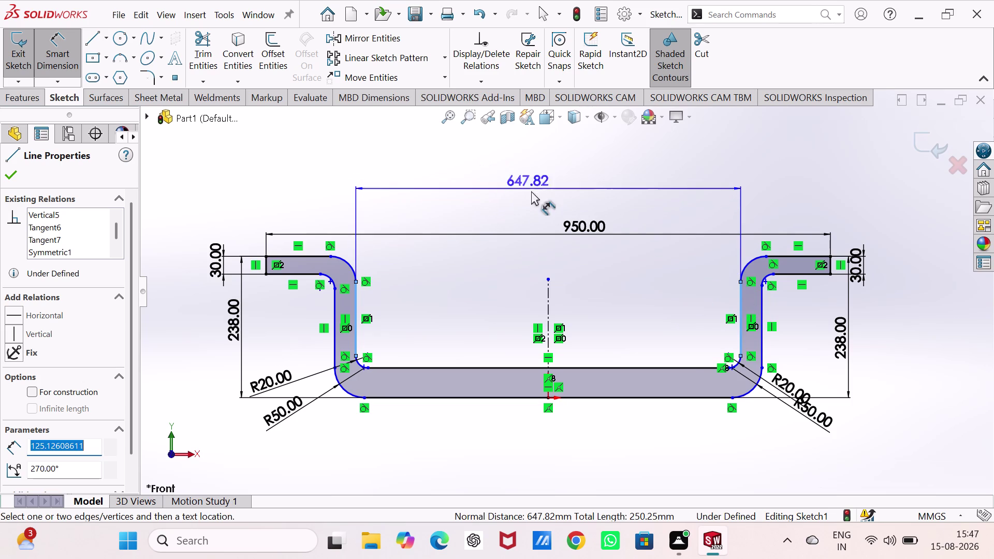
click(556, 262)
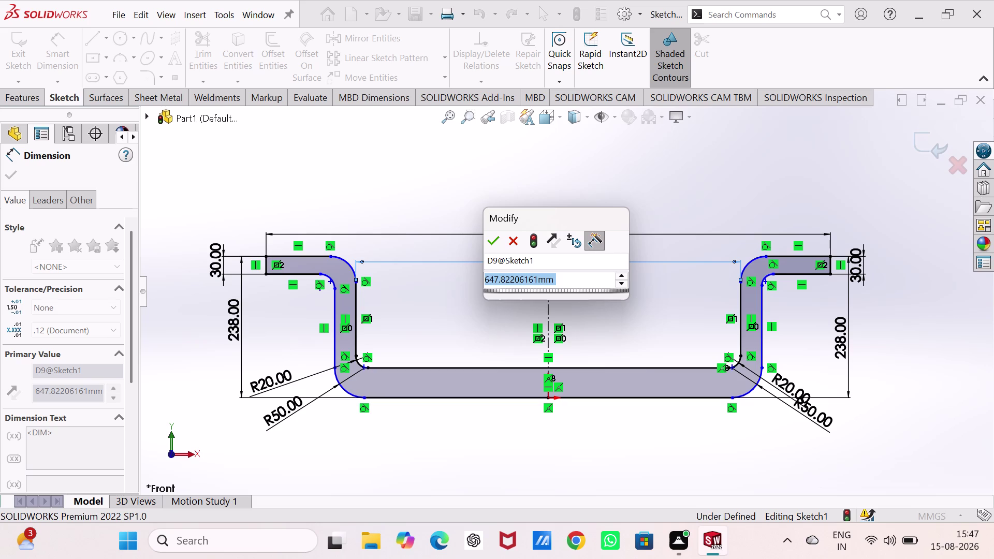
key(3)
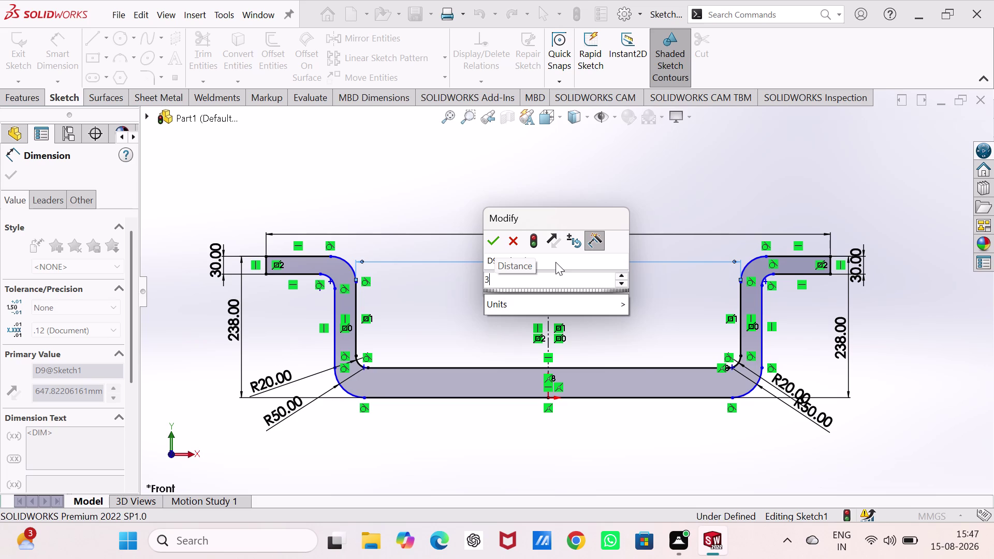
key(7)
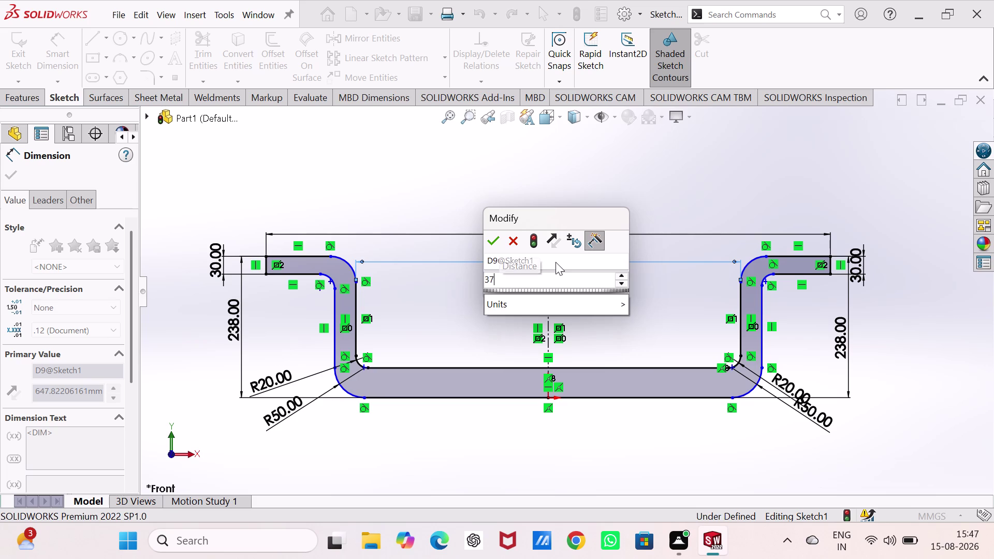
key(5)
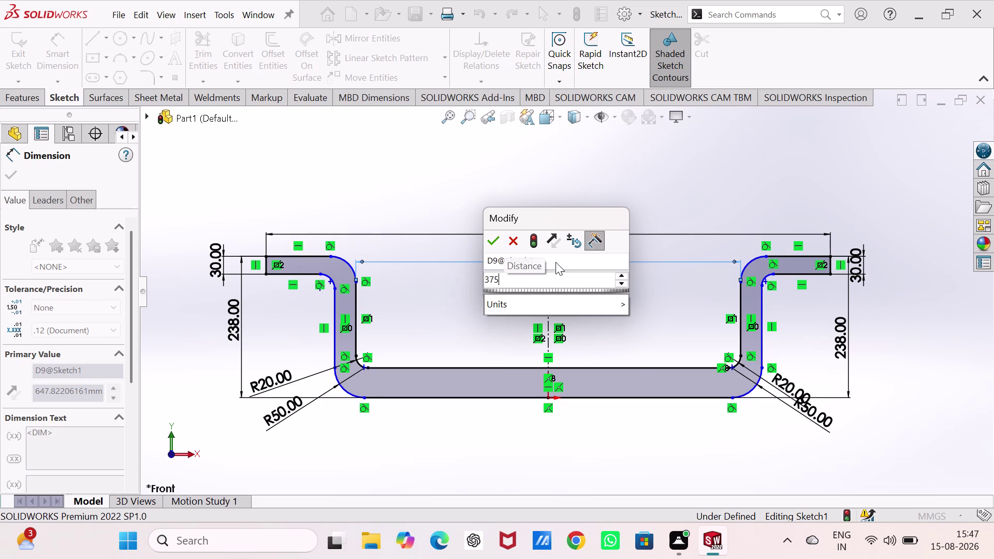
key(Return)
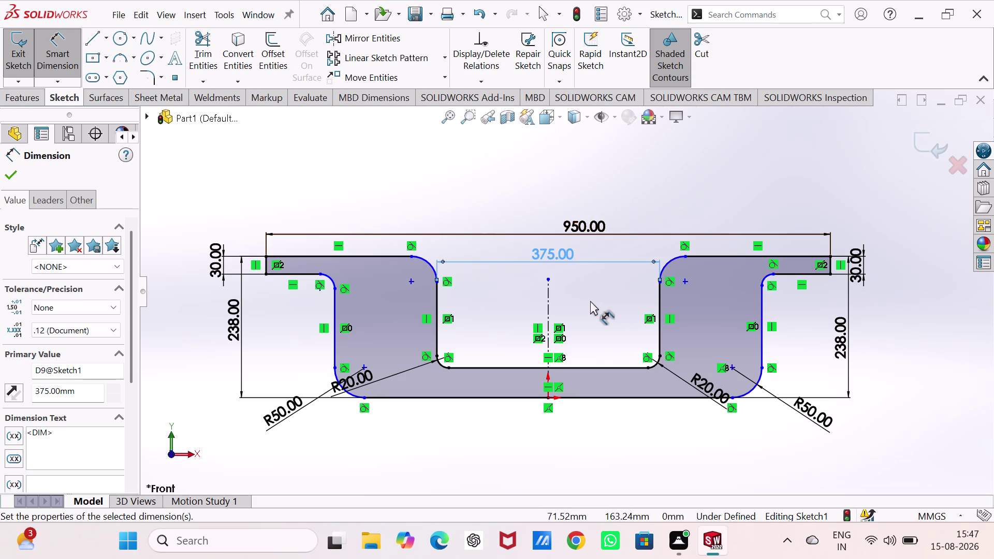
click(485, 400)
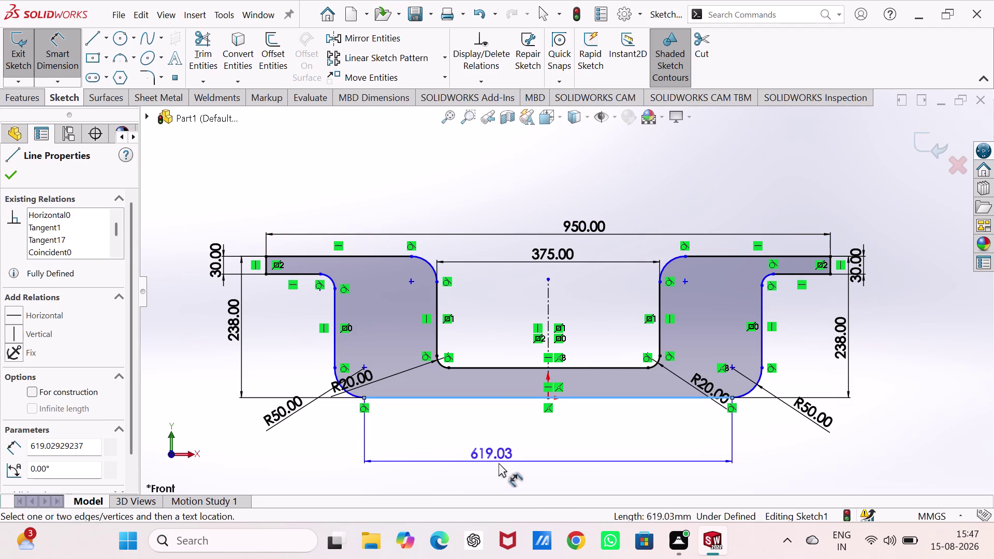
click(523, 462)
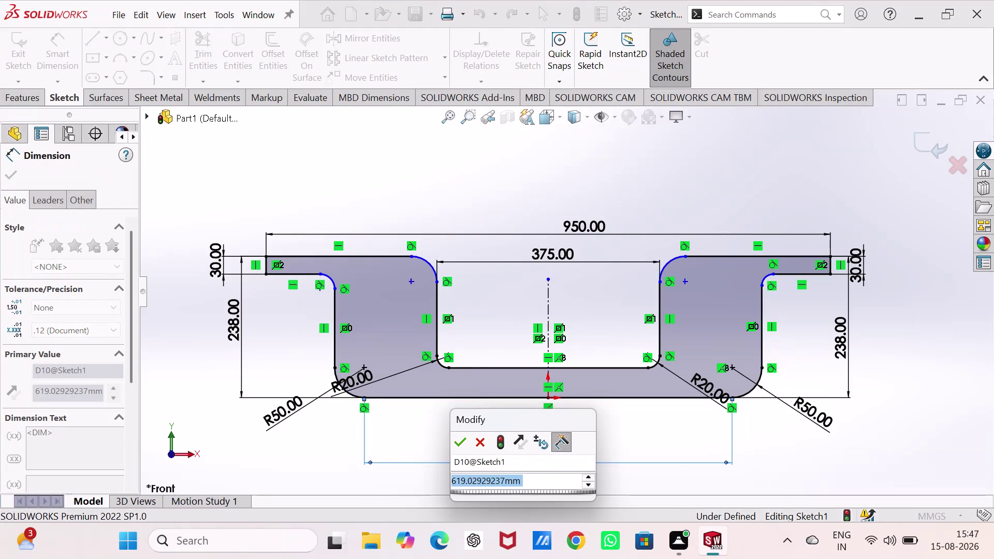
Accept the 619.03 mm bottom dimension, then undo it and the 375 mm gap change.
click(471, 443)
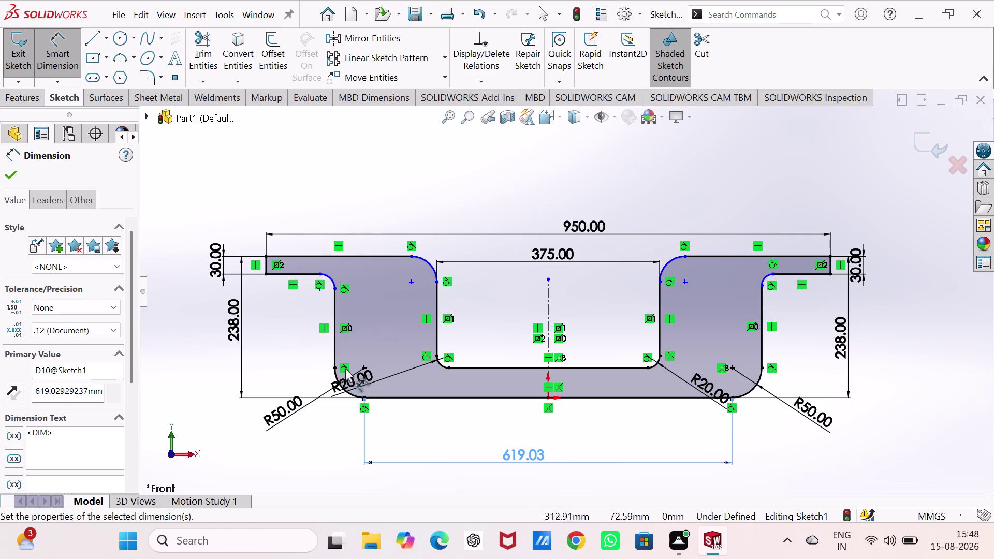
key(Escape)
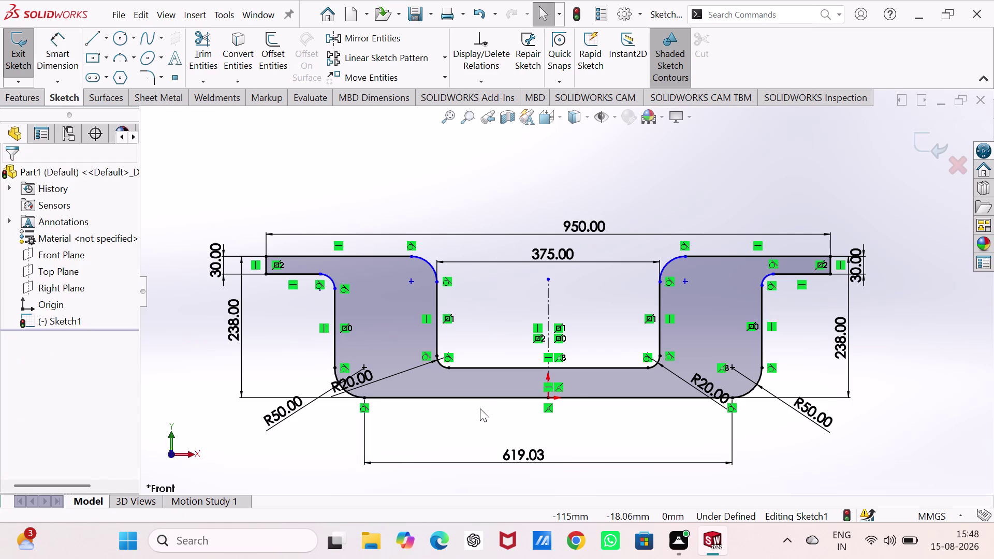
key(ctrl+z)
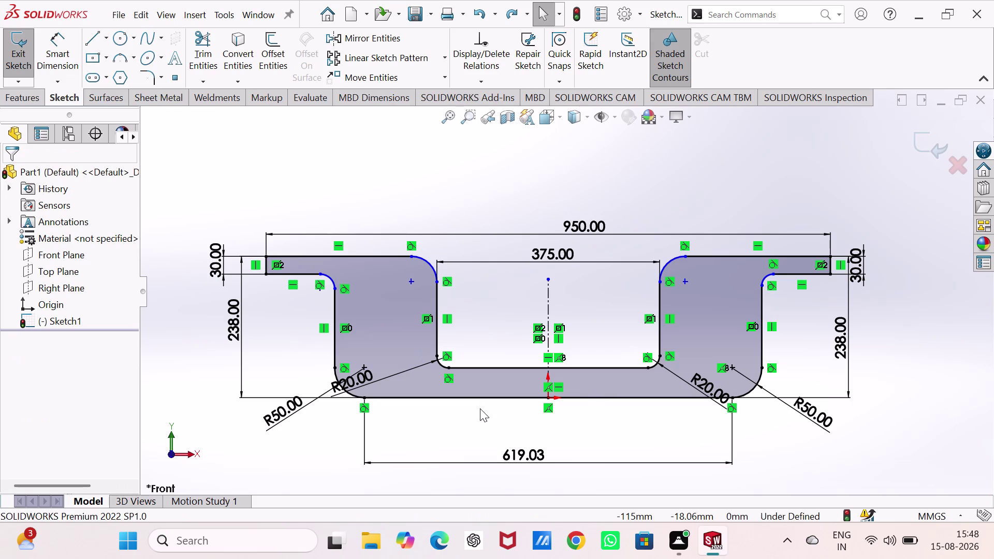
key(ctrl+z)
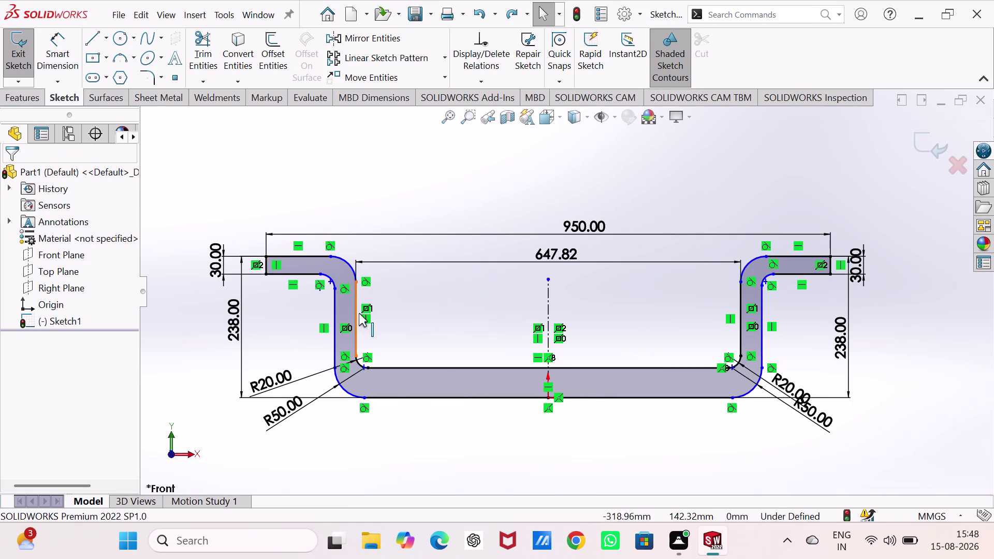
Change the 647.82 mm inner-wall gap dimension to 375 mm.
double_click(560, 258)
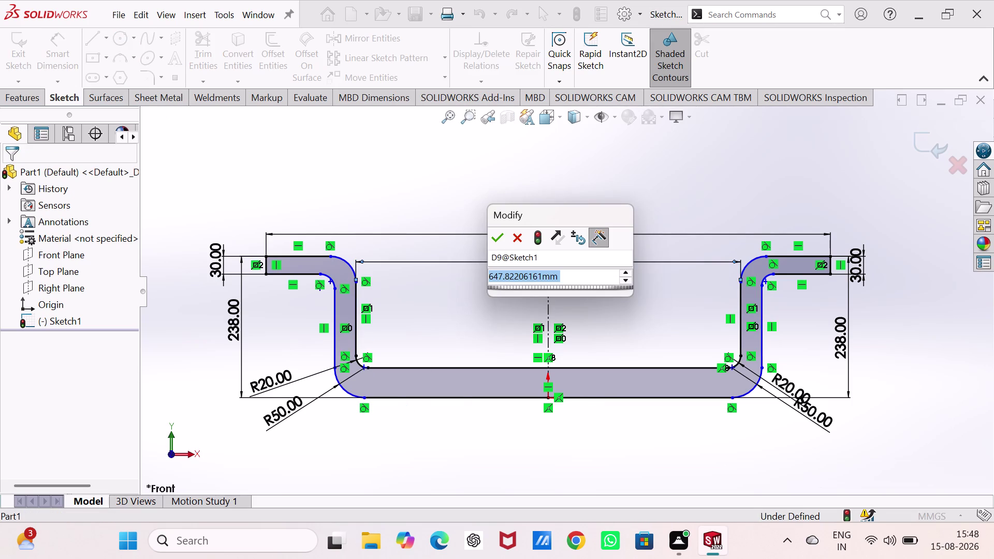
key(3)
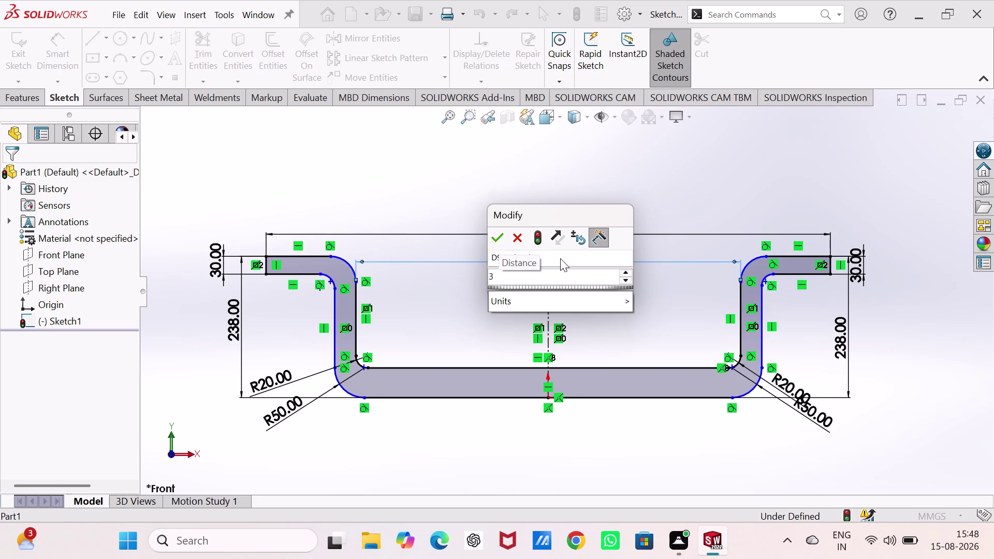
key(7)
key(3)
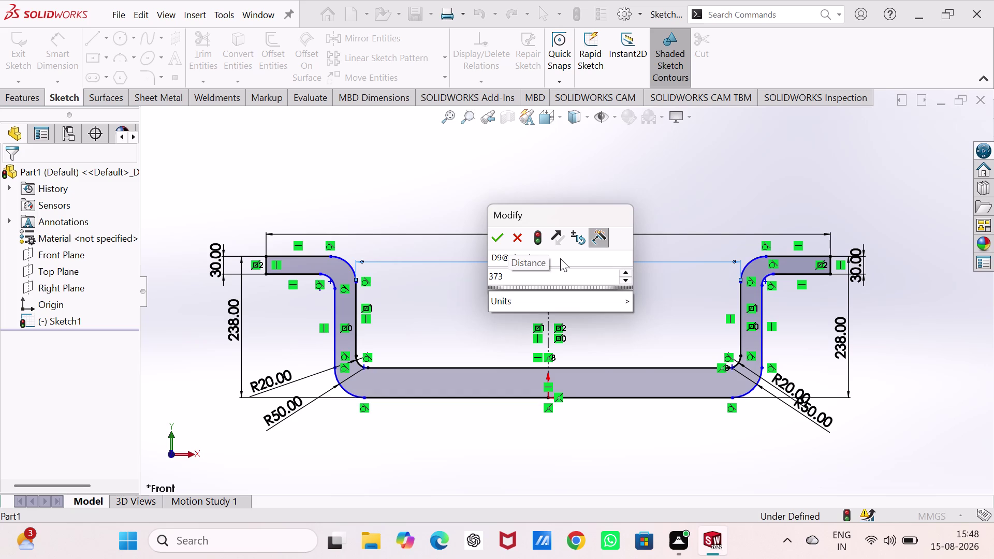
key(BackSpace)
key(5)
key(Return)
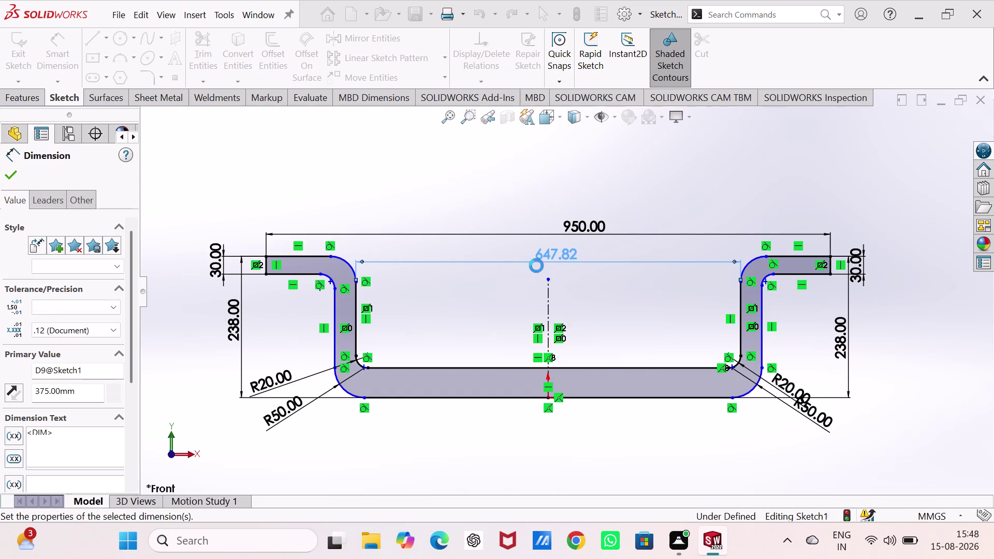
click(333, 311)
Place a width dimension across the left leg's two vertical edges.
click(295, 194)
right_drag(295, 194, 296, 194)
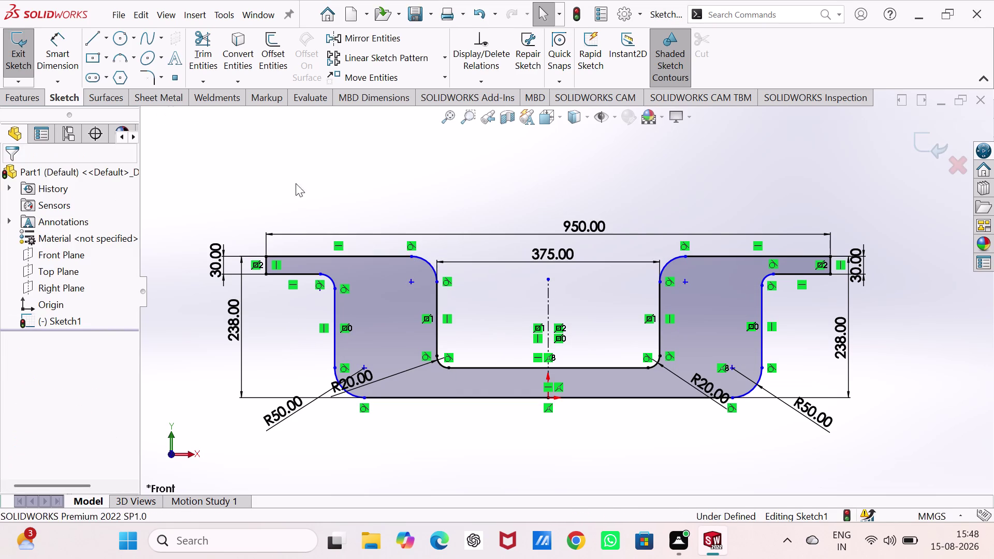
right_drag(296, 194, 296, 111)
drag(332, 305, 339, 304)
click(436, 300)
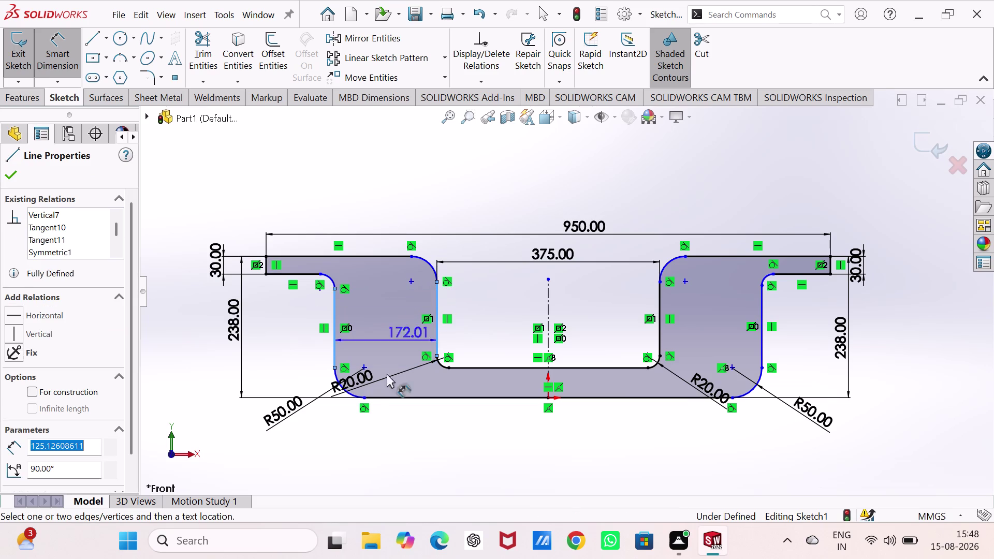
click(358, 455)
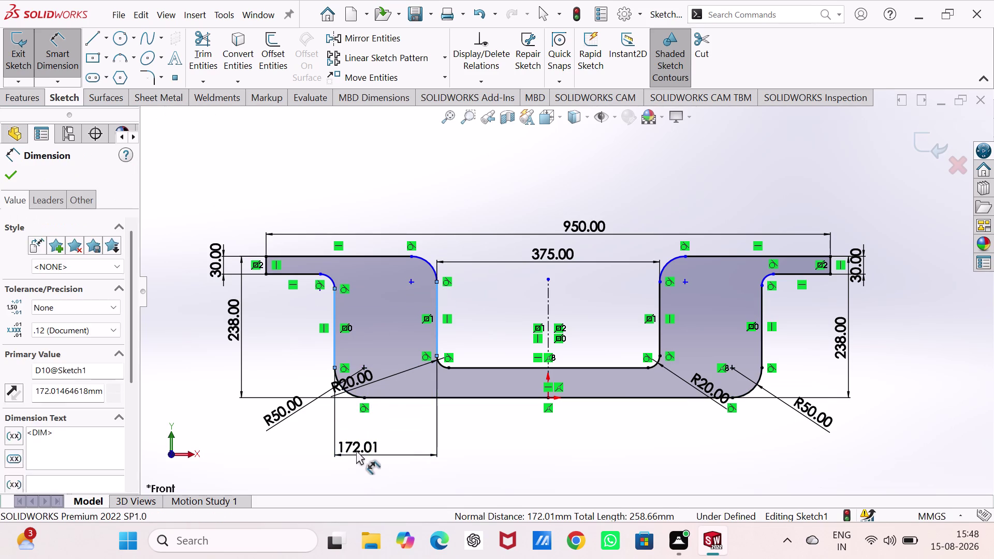
Set the left leg width to 30 mm.
text(3)
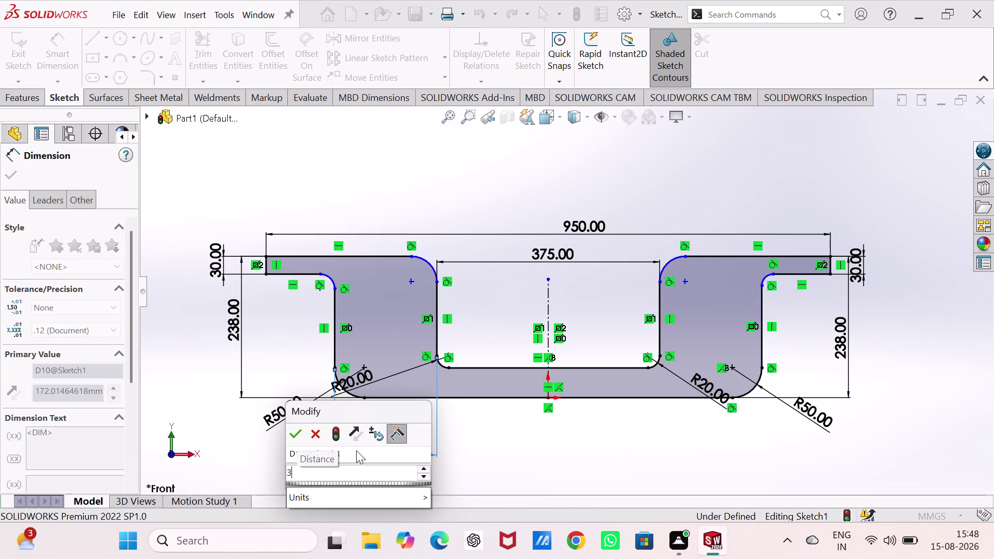
text(0)
key(Return)
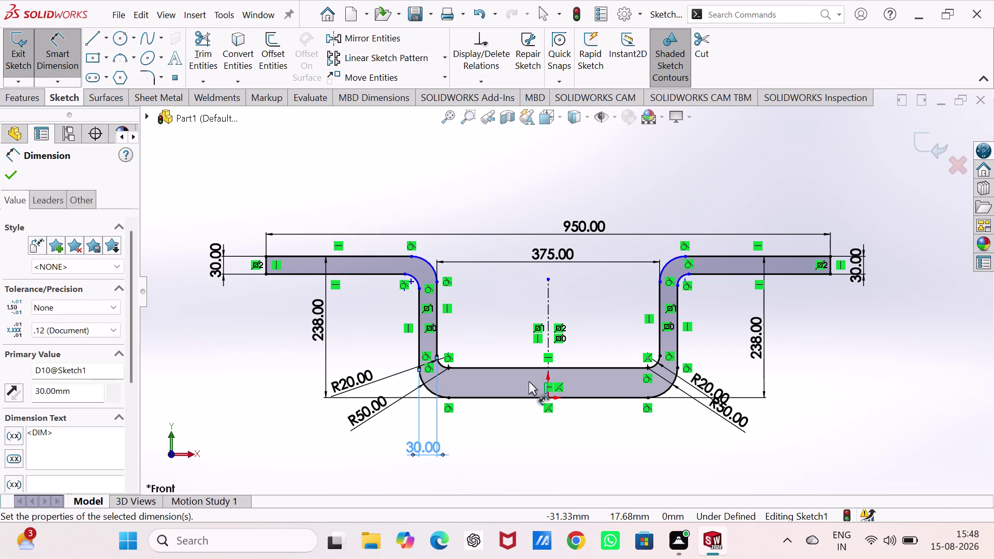
Place a 50 mm bottom thickness dimension and reject it as conflicting.
click(529, 395)
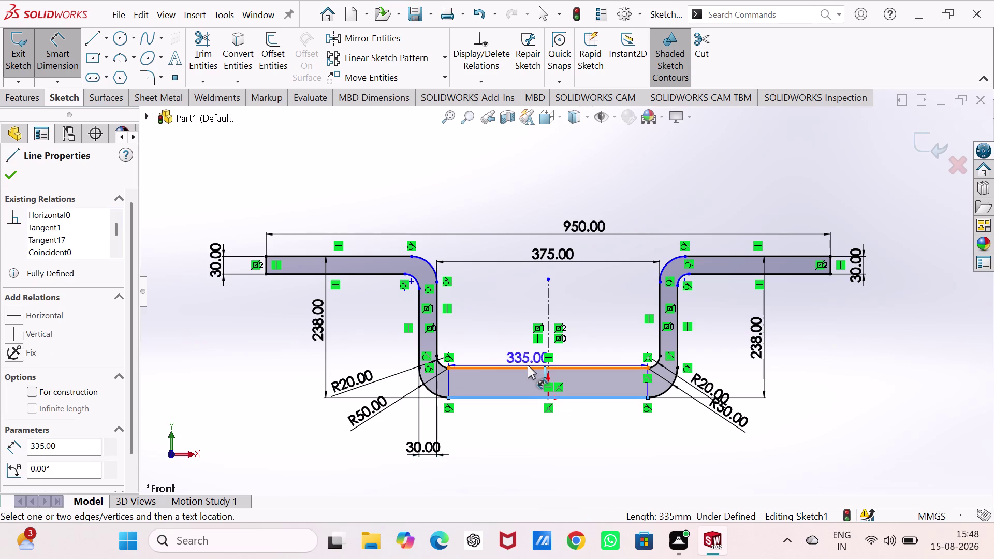
click(527, 365)
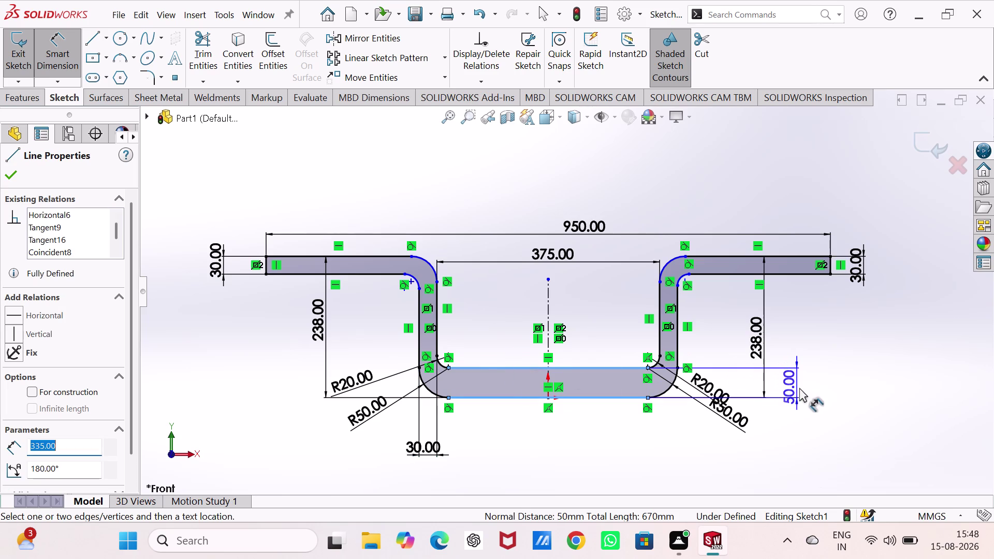
click(799, 387)
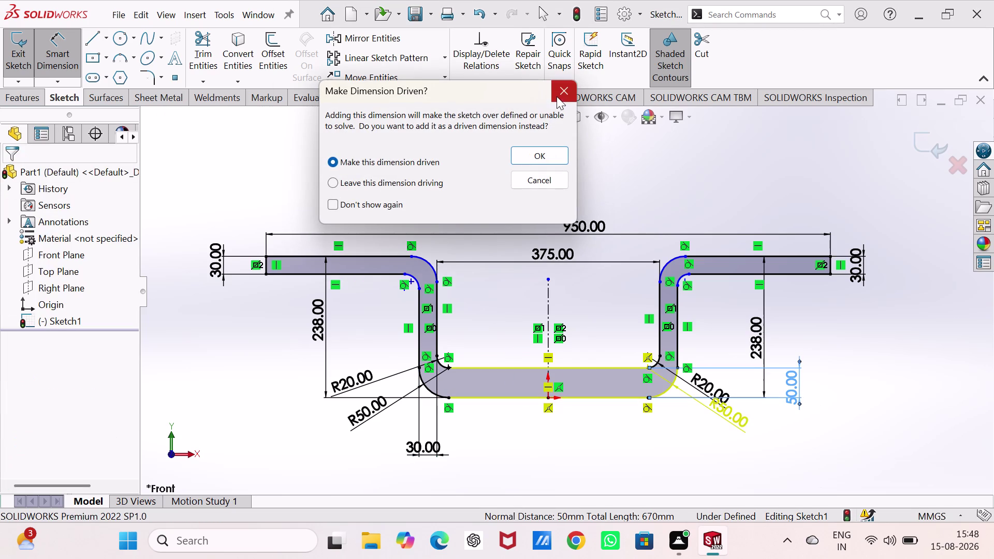
click(556, 96)
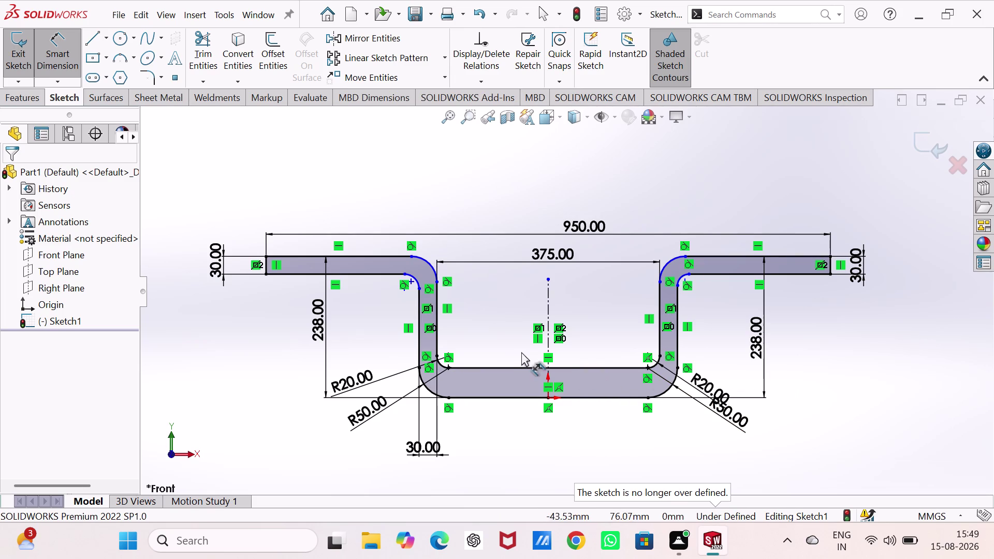
click(418, 279)
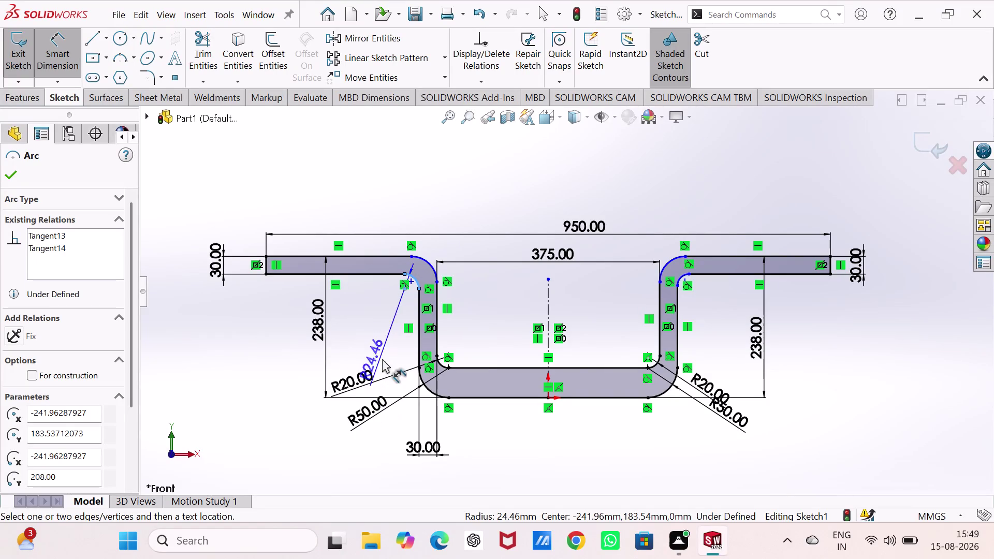
Place the 24.46 mm radius dimension on the upper-left inner bend.
click(361, 335)
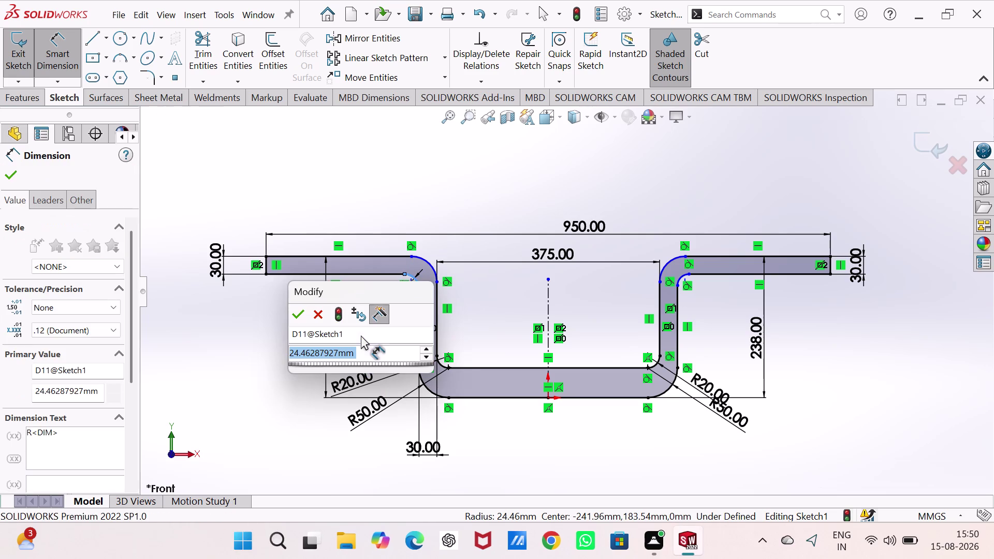
Set the inner radius of both upper bends to 20 mm.
text(20)
key(Return)
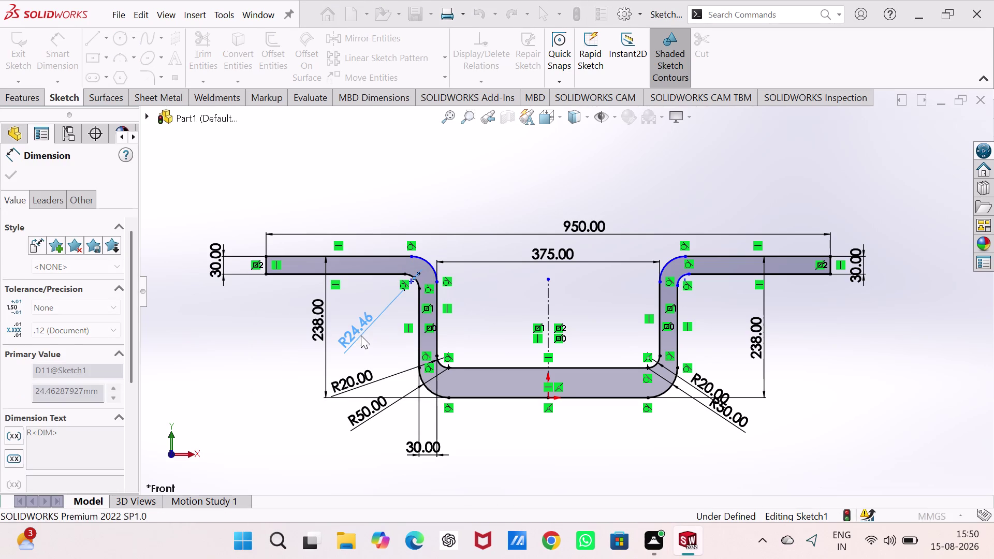
click(685, 274)
click(734, 351)
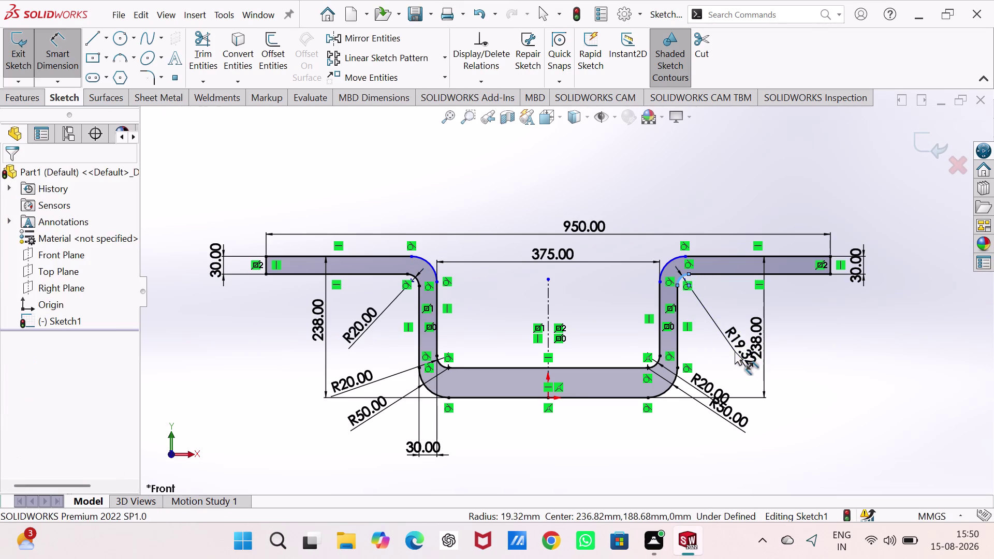
text(2)
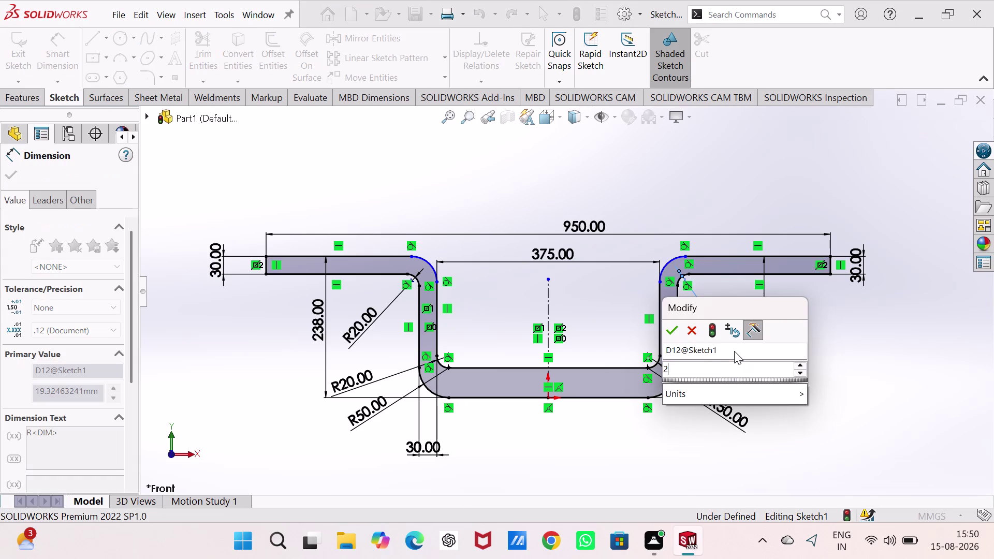
text(0)
key(Return)
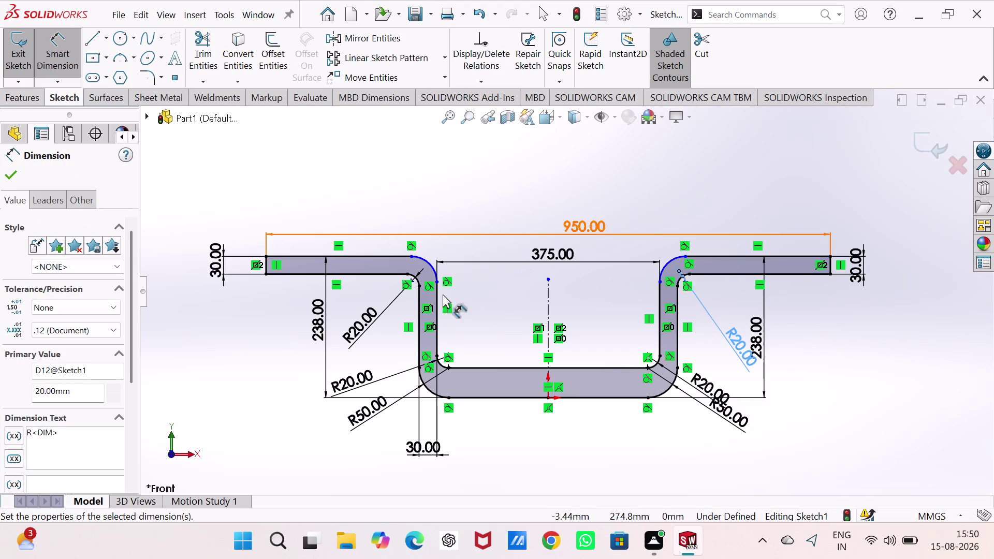
Dimension both upper outer bend radii at 50 mm and close the sketch.
click(431, 260)
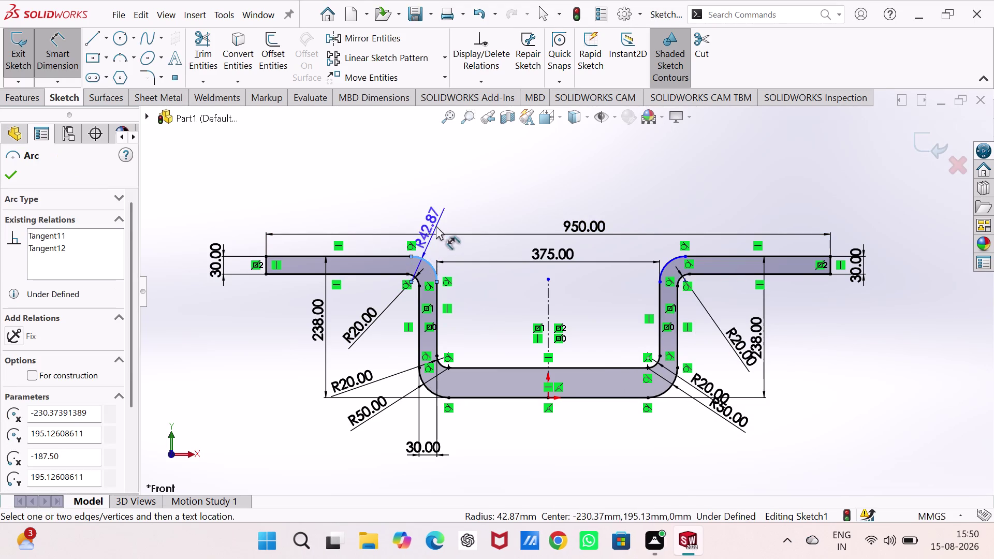
click(443, 214)
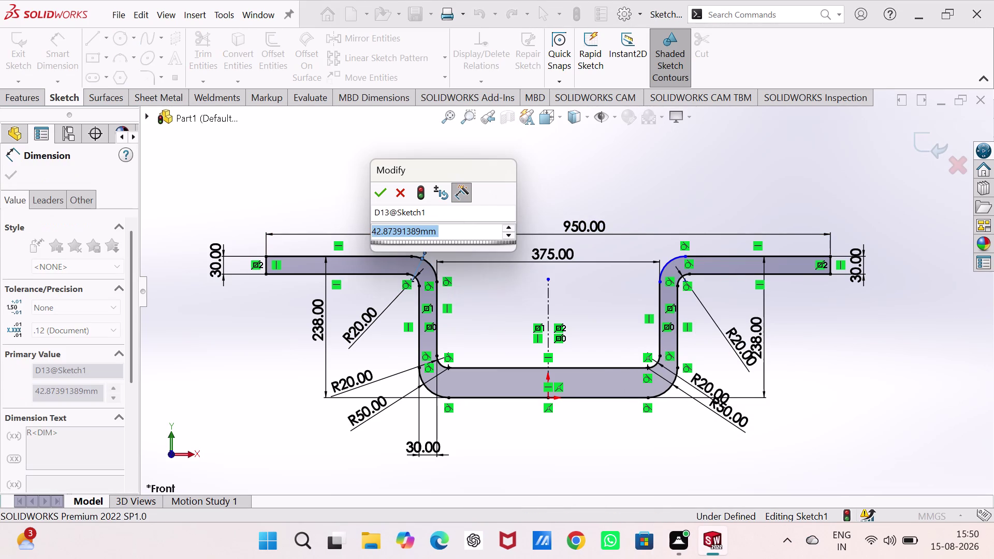
text(50)
key(Return)
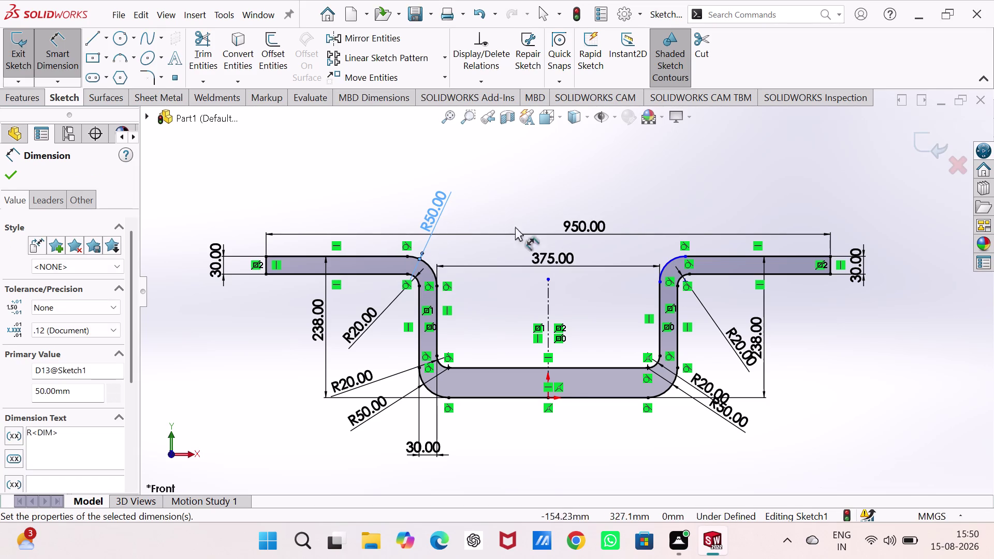
click(672, 259)
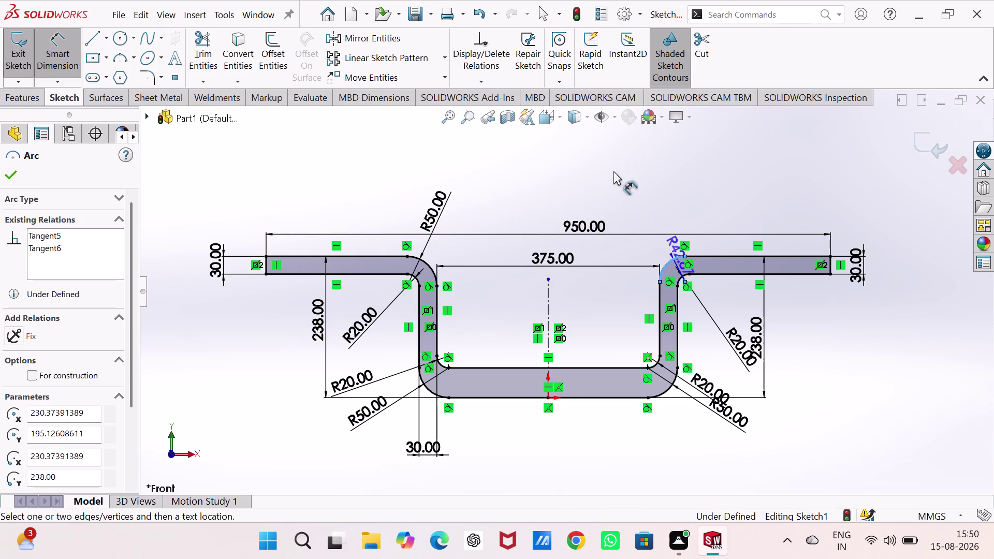
click(613, 171)
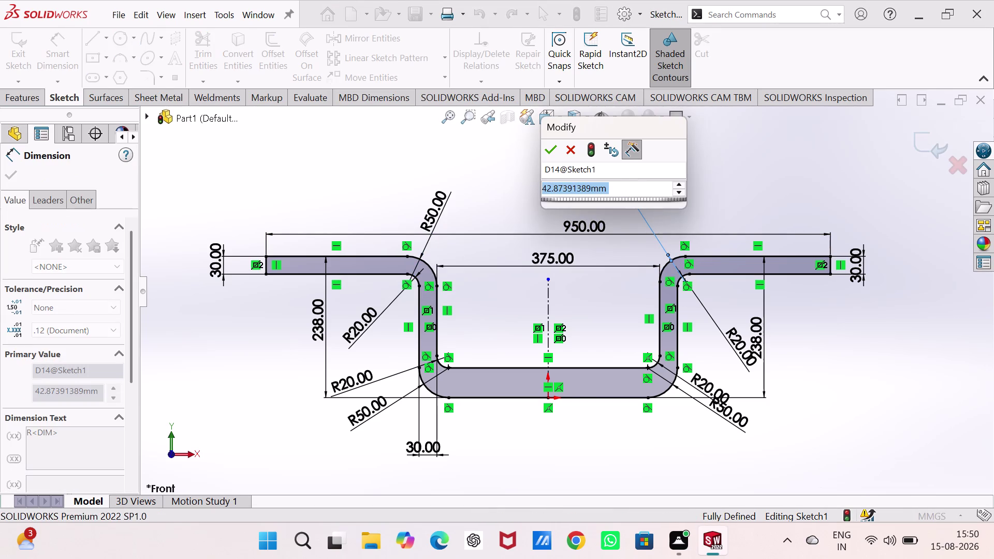
text(50)
key(Return)
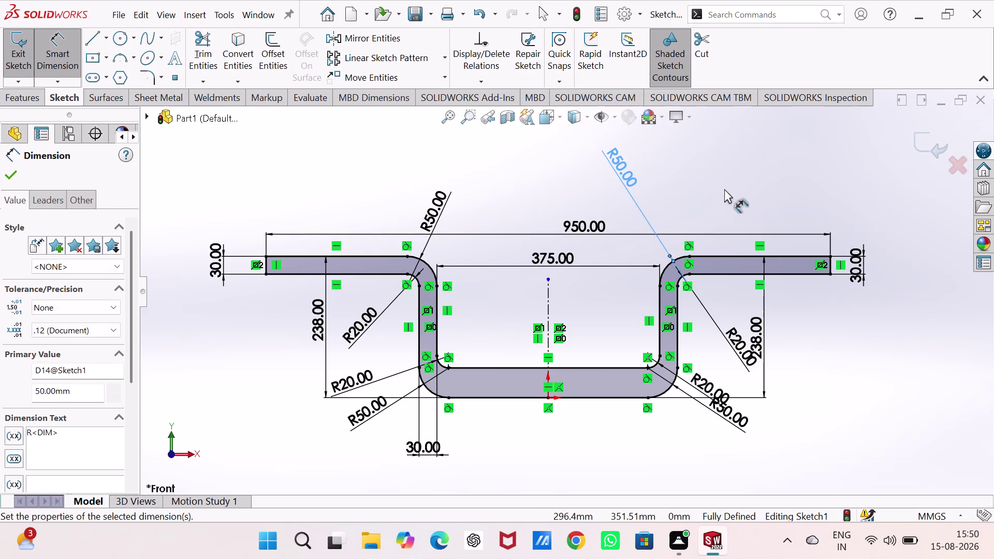
click(11, 44)
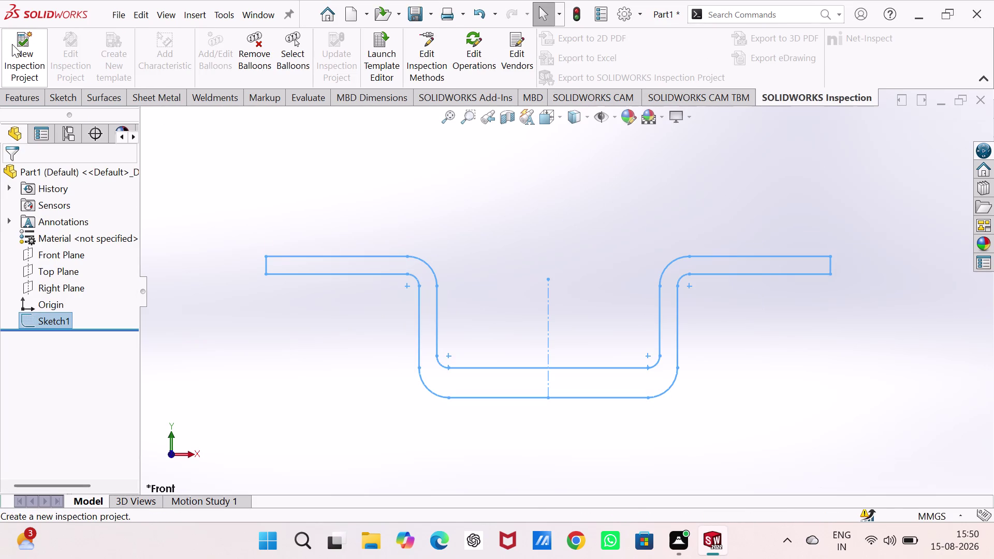
Extrude the channel sketch 300 mm with the Mid Plane end condition.
click(19, 95)
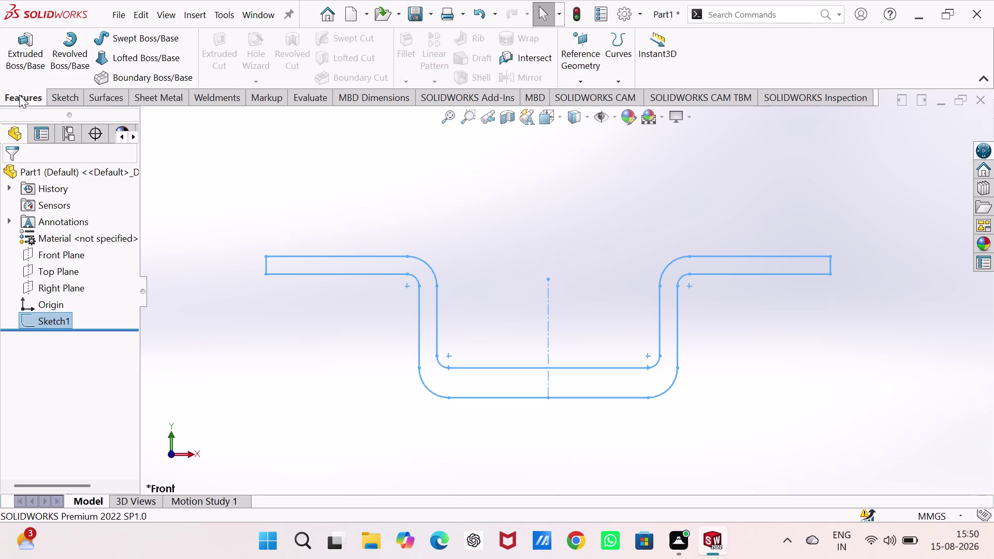
click(19, 50)
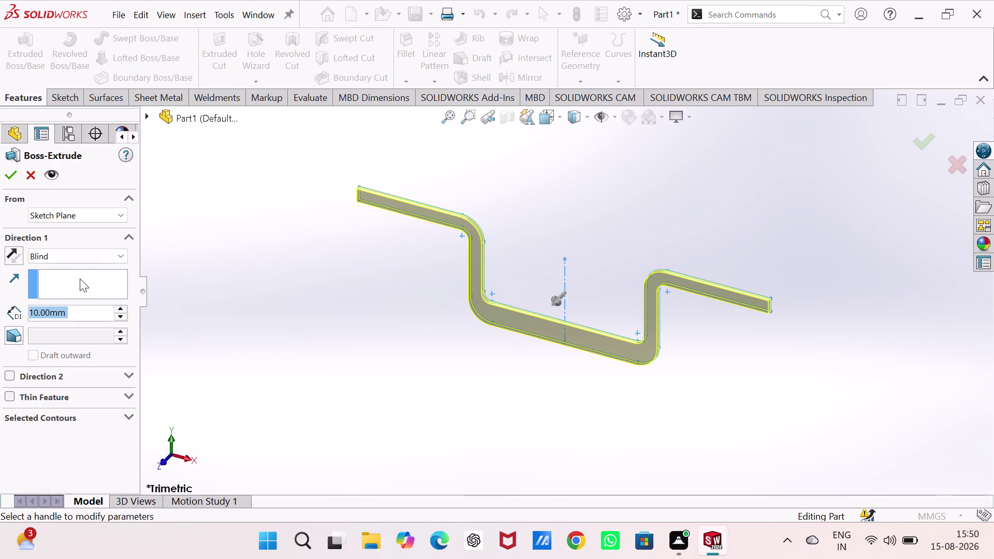
click(120, 259)
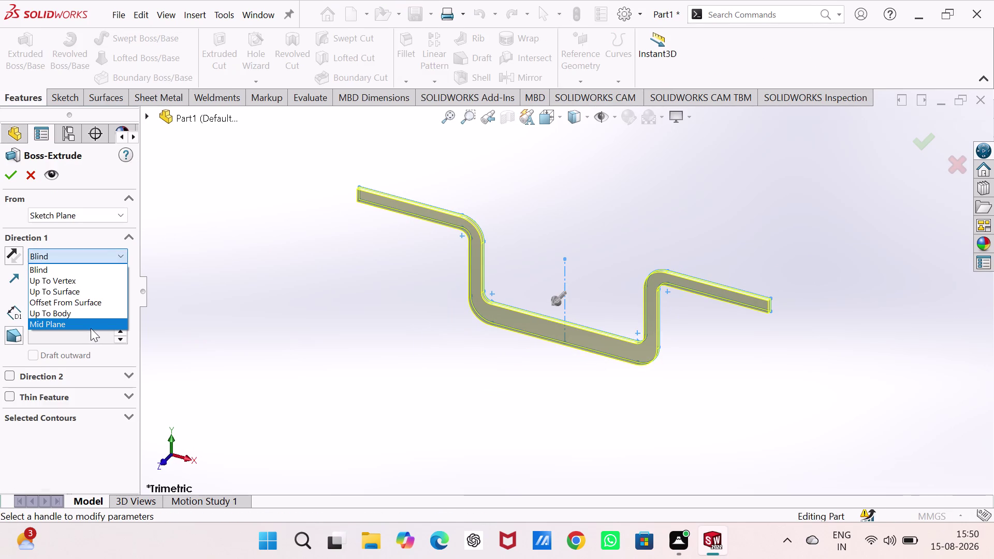
click(90, 328)
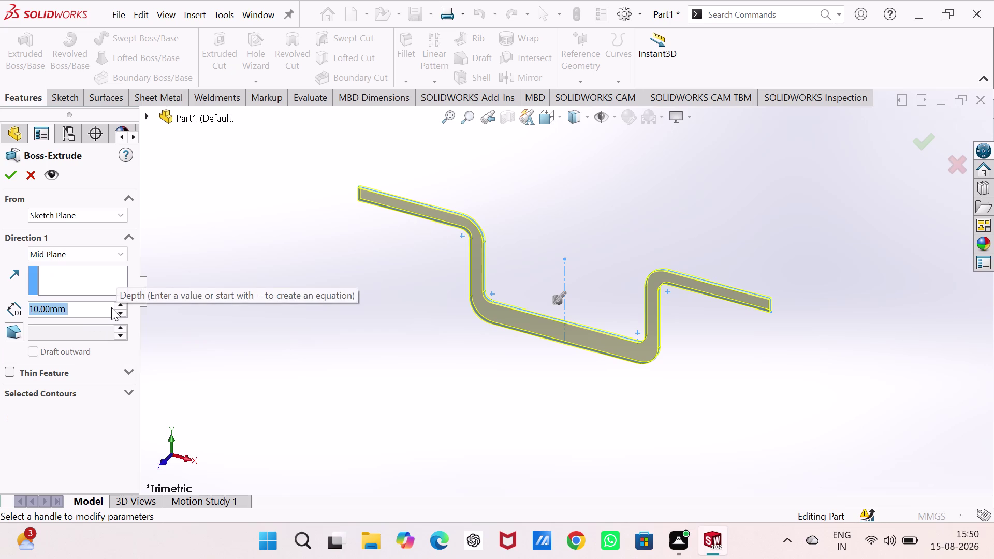
text(300)
key(Return)
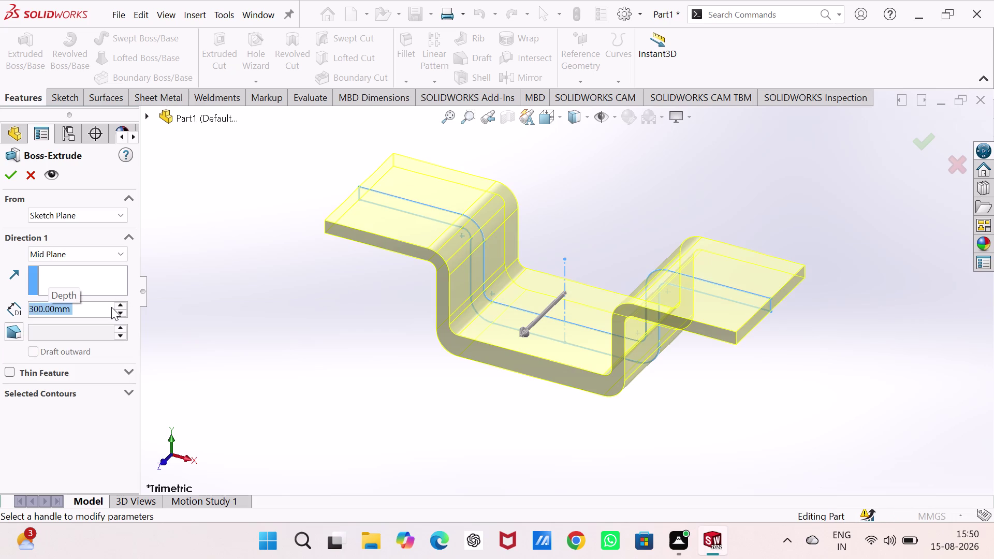
click(9, 169)
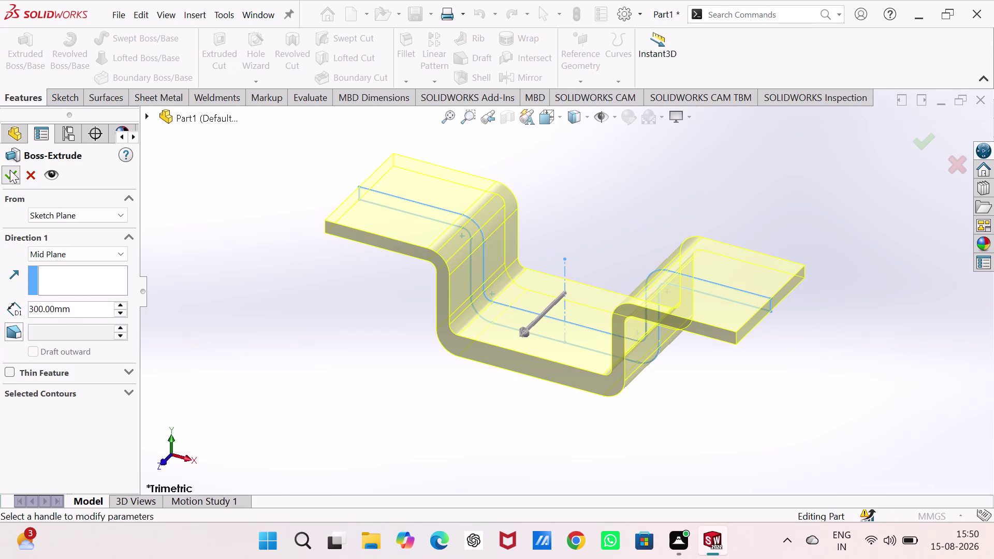
click(376, 312)
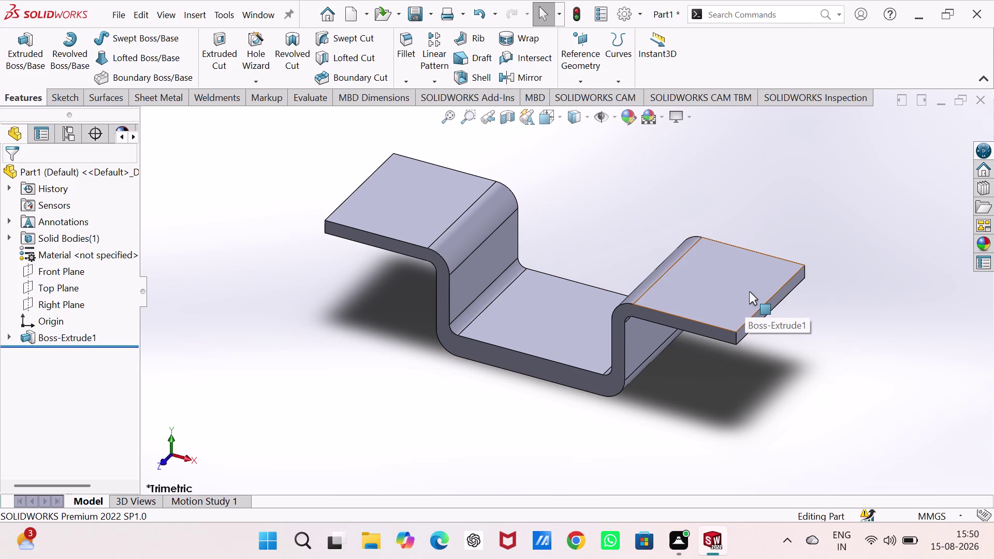
click(559, 328)
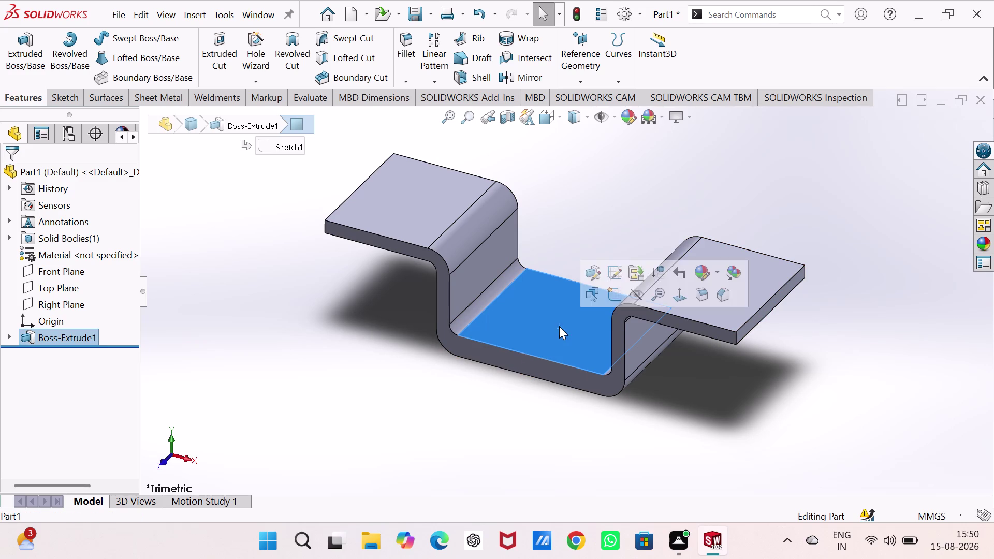
Start a sketch on the middle floor face and draw a circle centred on the origin.
click(621, 295)
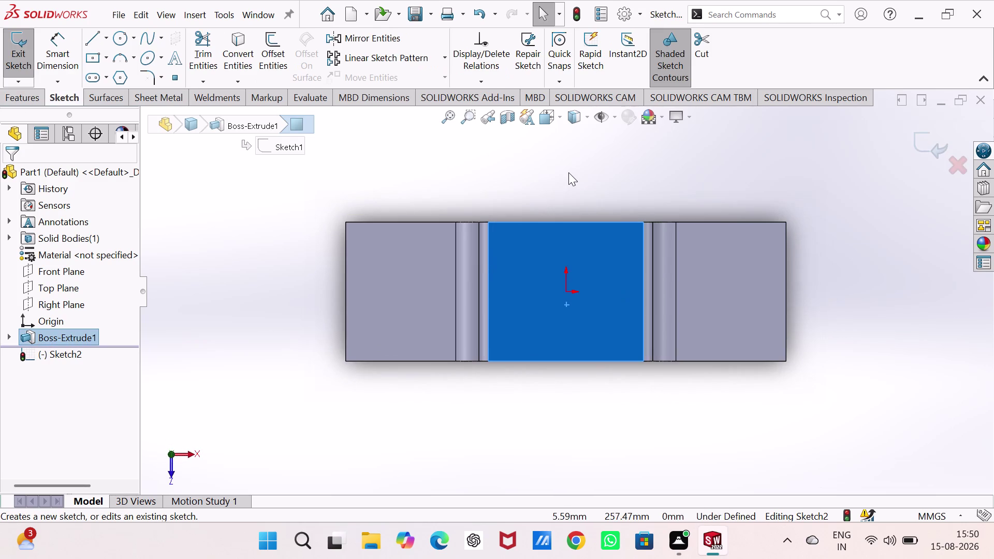
click(568, 172)
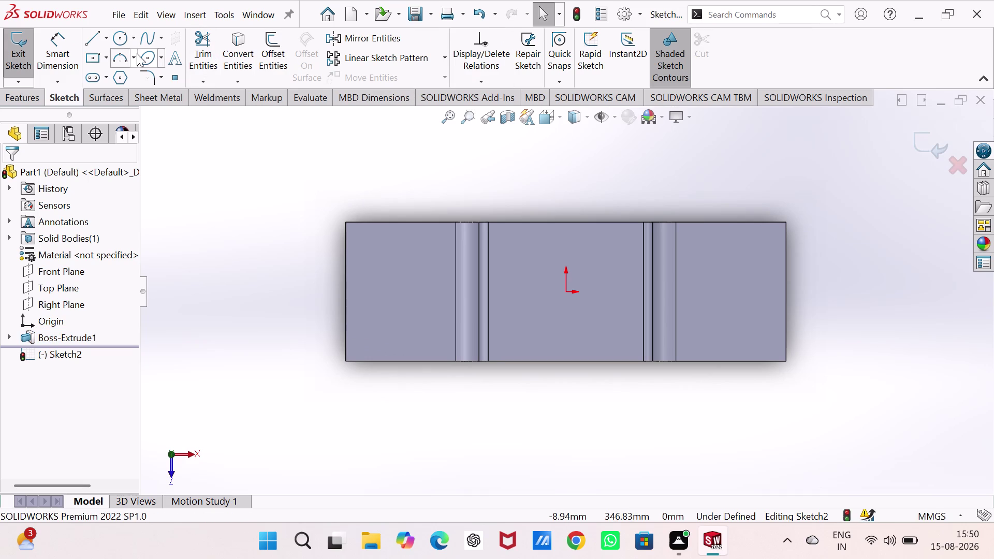
click(116, 37)
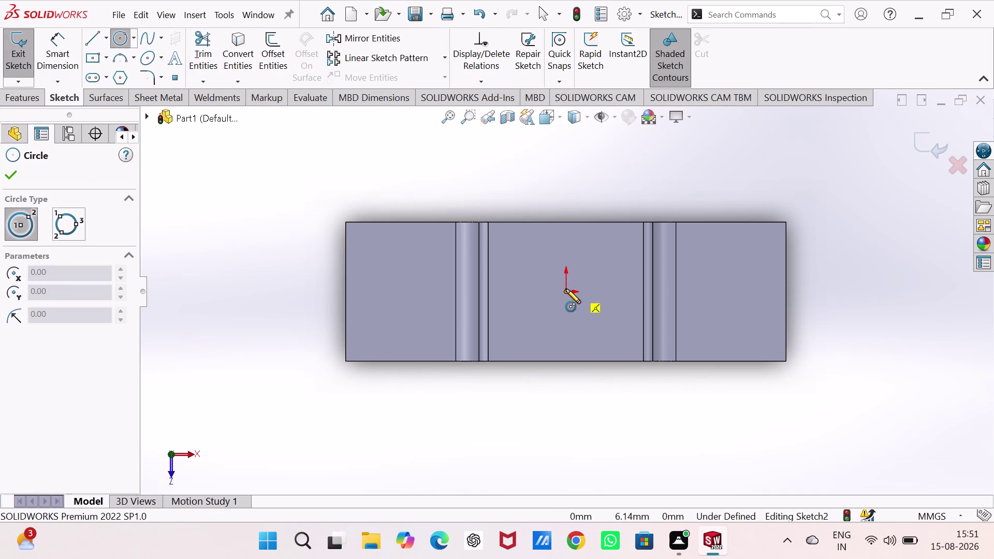
click(567, 293)
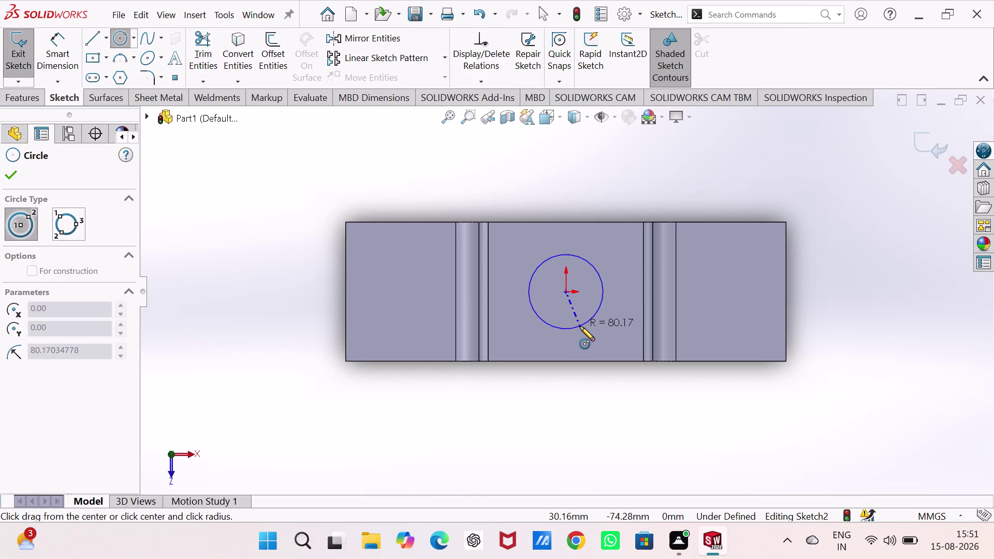
click(581, 326)
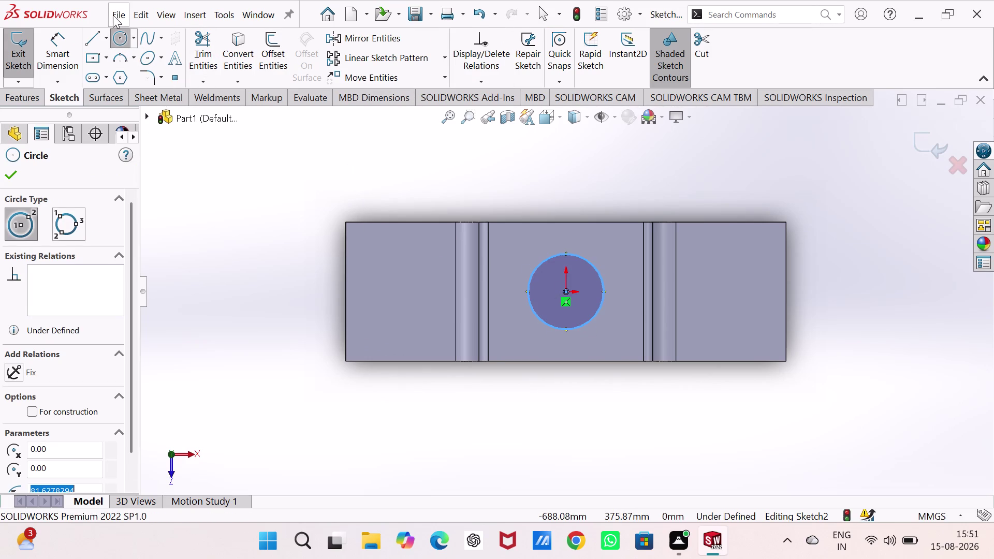
click(120, 39)
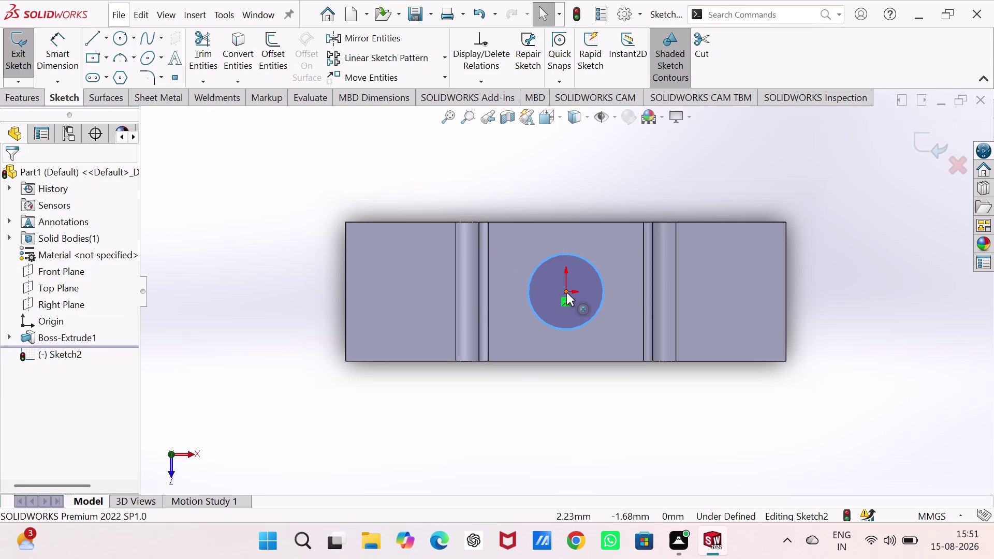
Draw a smaller concentric circle centred on the origin.
click(565, 292)
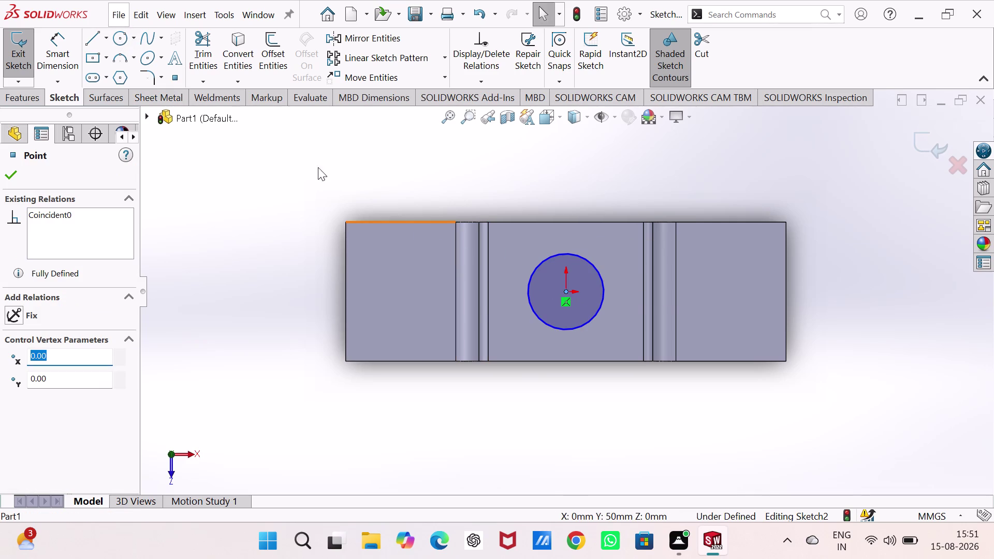
click(120, 36)
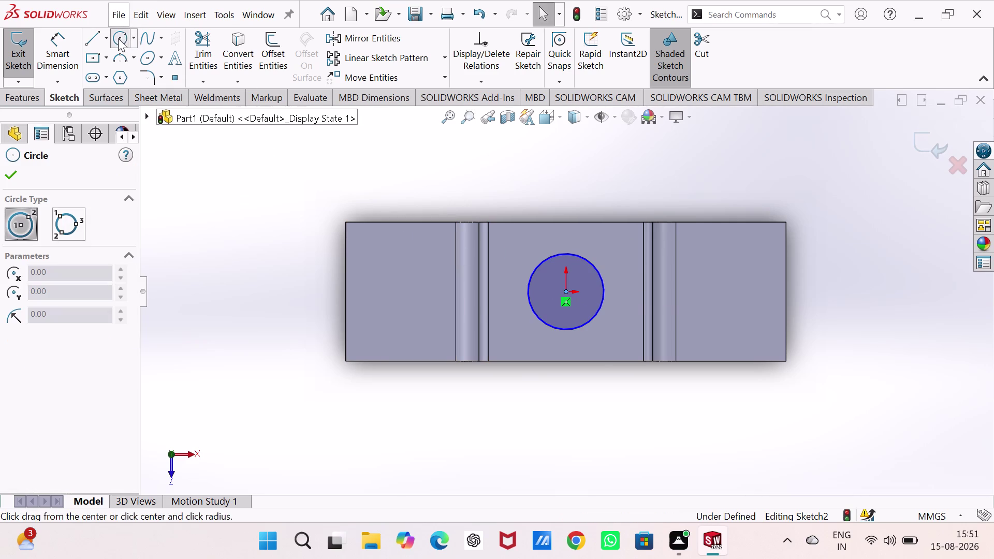
click(566, 292)
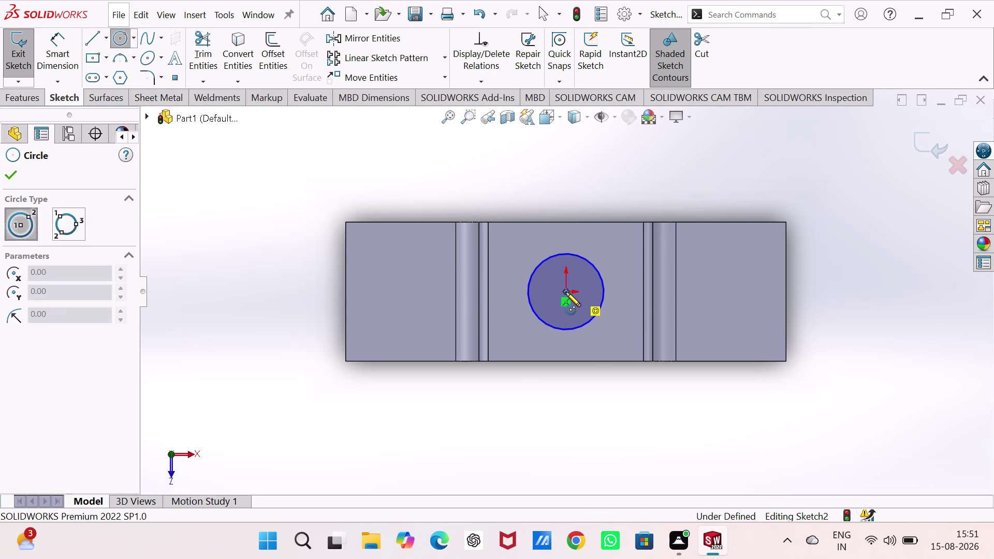
click(580, 319)
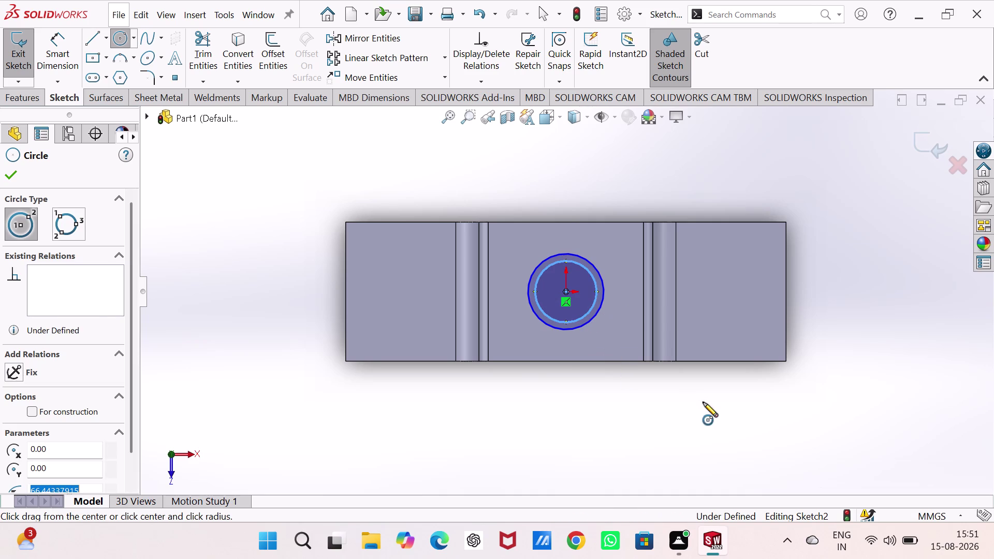
right_drag(703, 403, 740, 239)
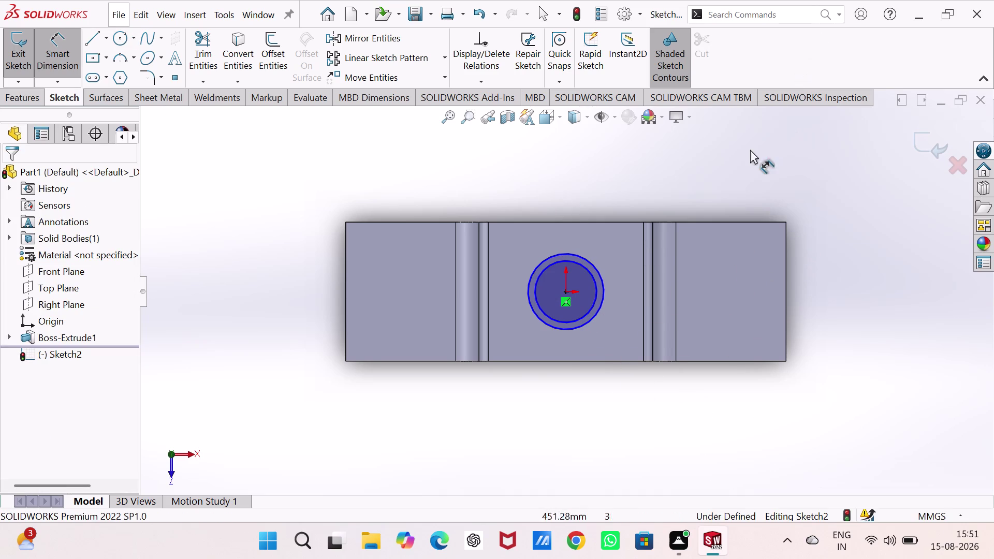
Dimension the outer circle to a 225 mm diameter.
click(590, 261)
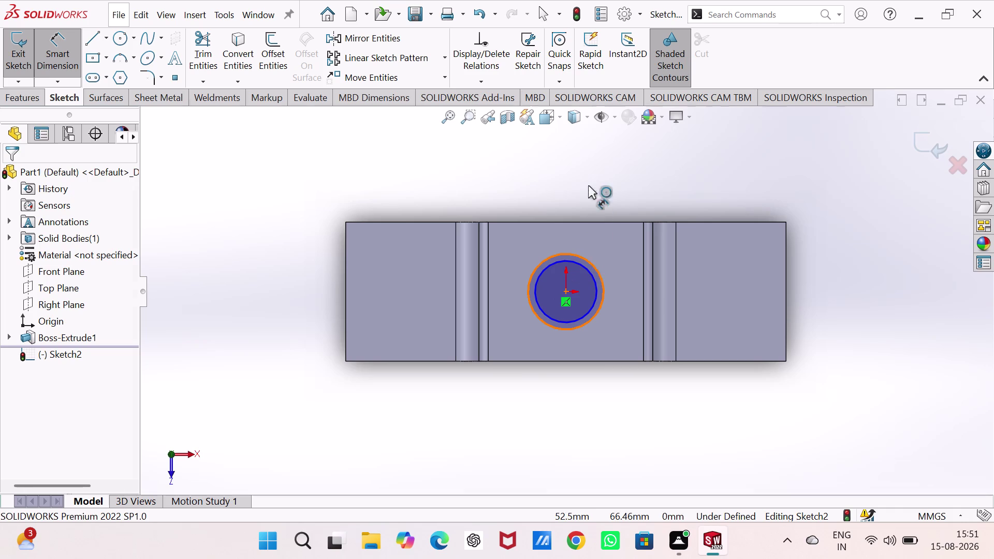
click(610, 165)
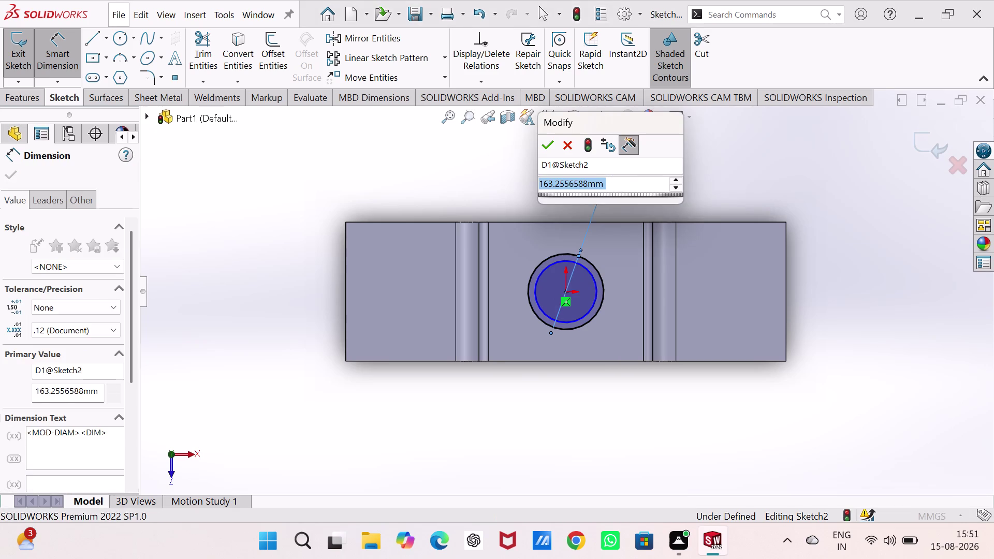
text(22)
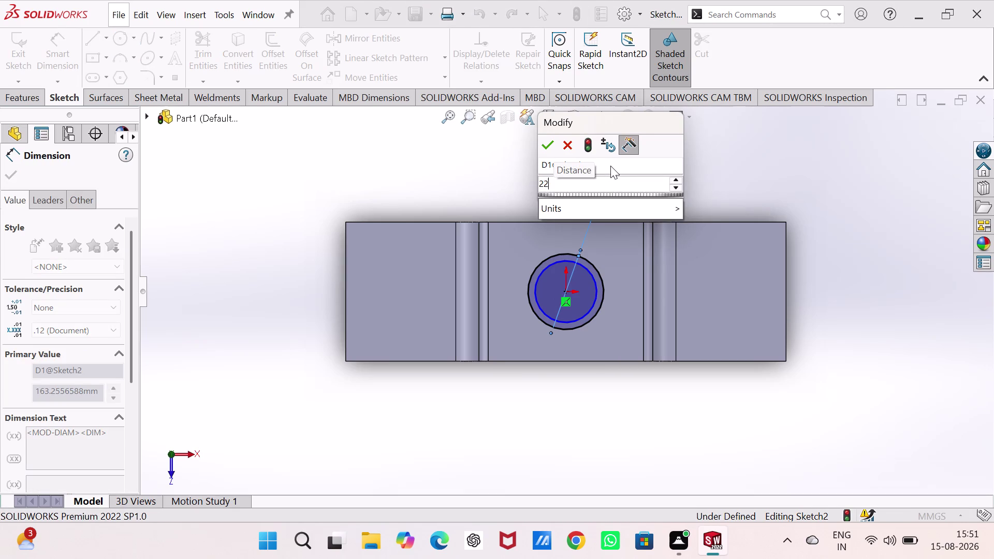
key(5)
key(Return)
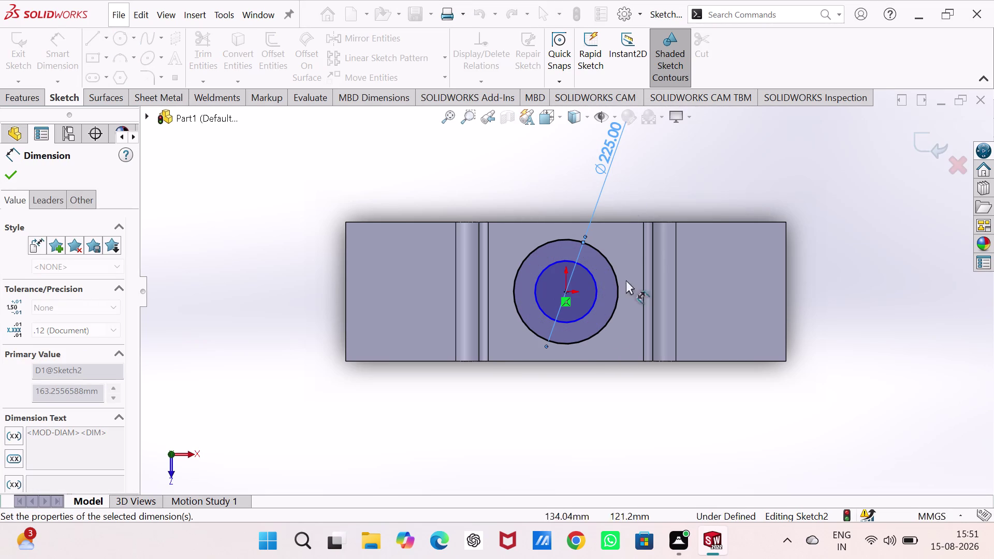
Dimension the inner circle to a 175 mm diameter and close the fully defined sketch.
click(595, 304)
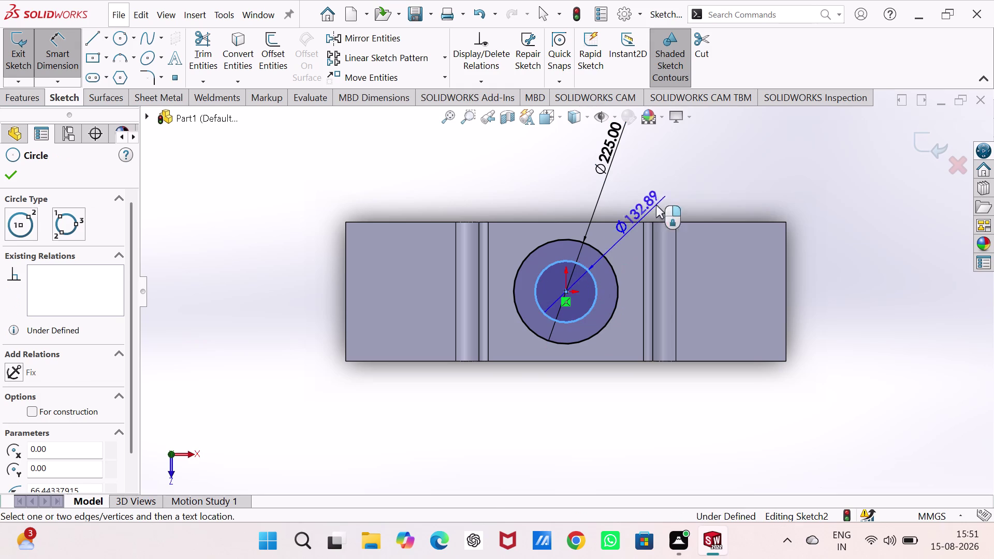
click(670, 183)
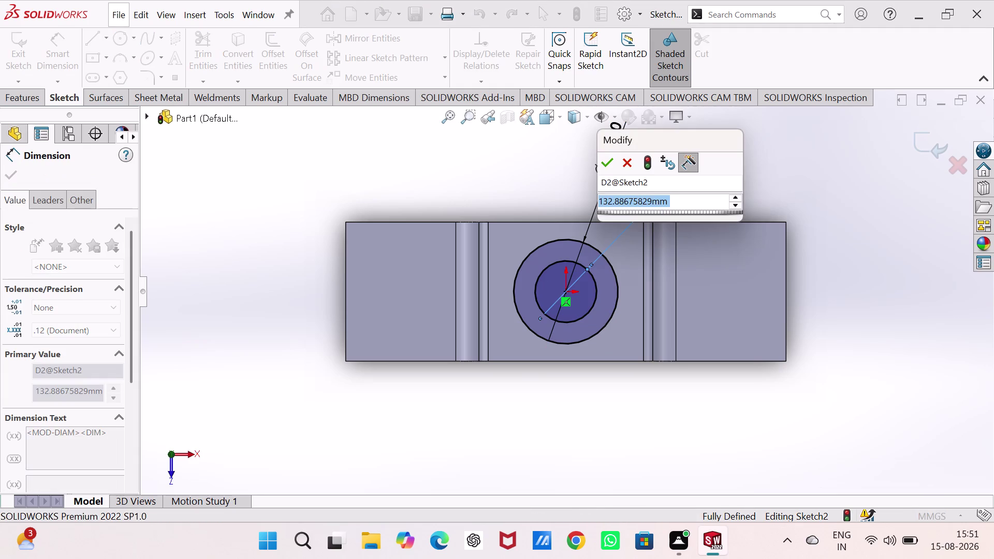
text(17)
key(5)
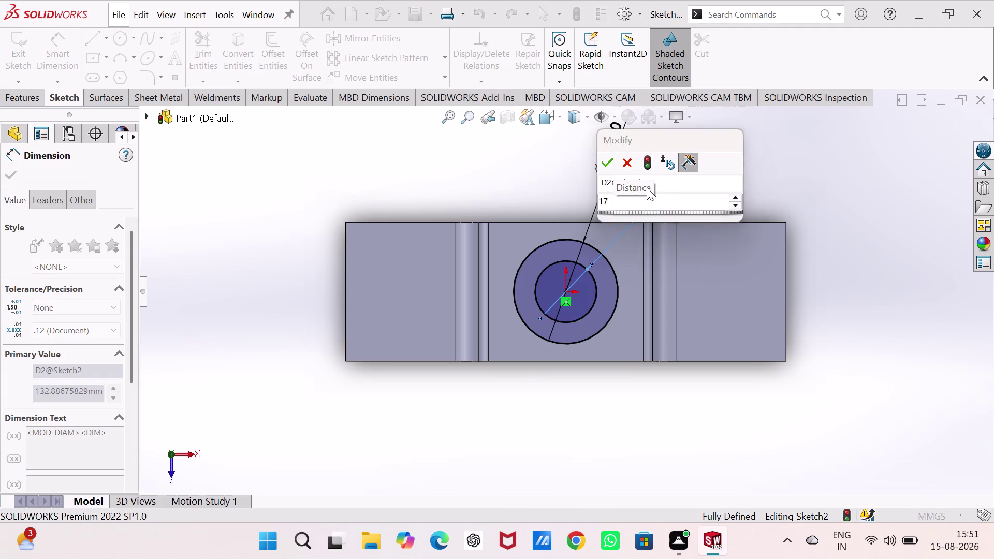
key(Return)
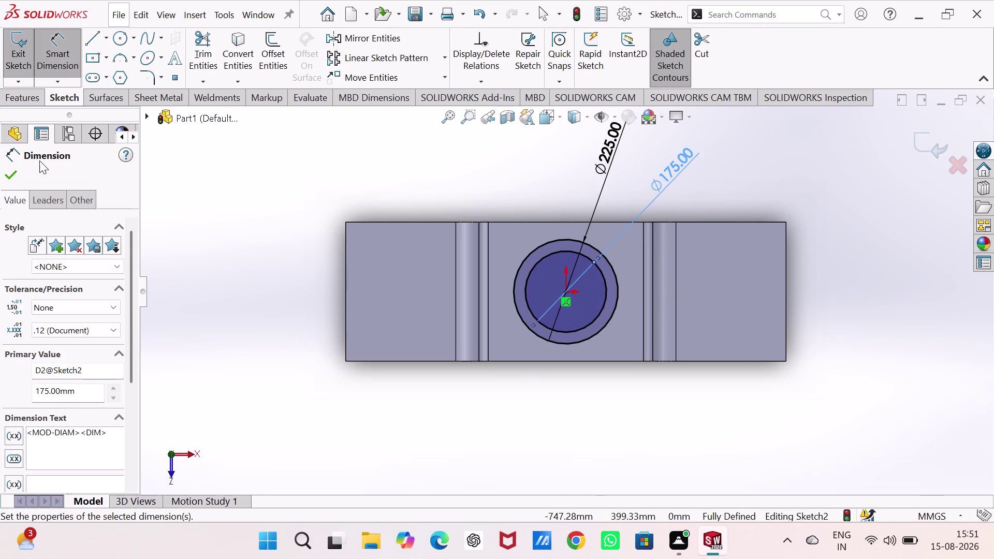
click(17, 172)
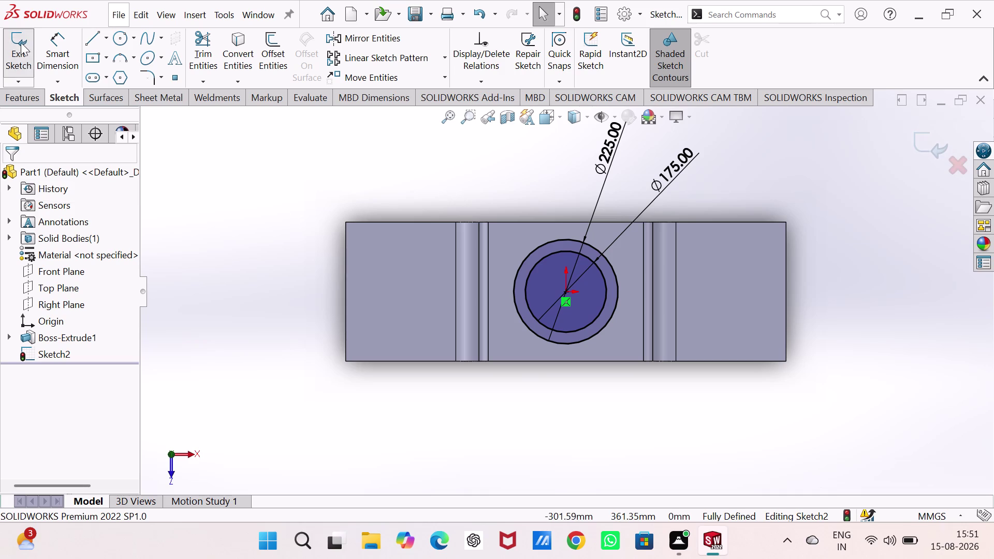
click(9, 51)
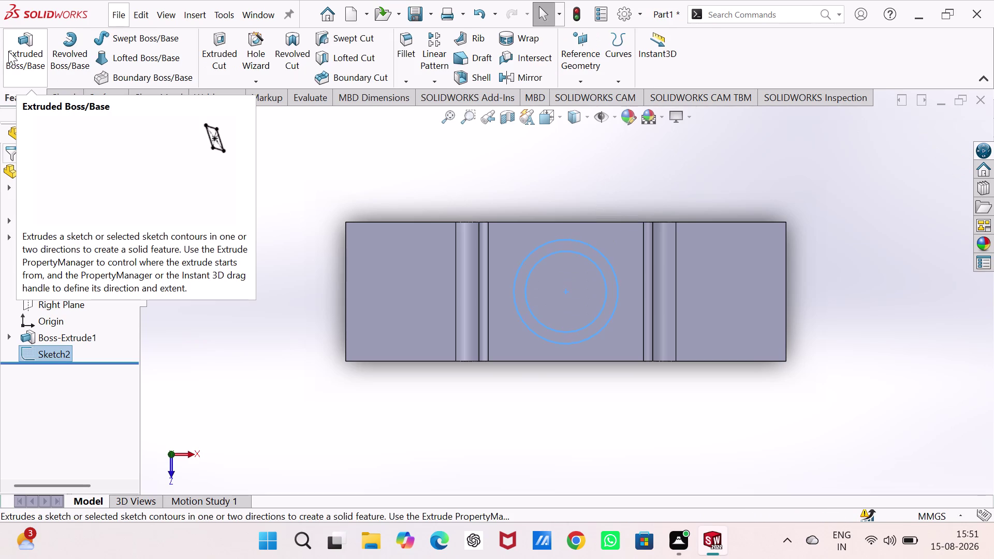
Extrude the ring sketch 120 mm as Boss-Extrude2 and show it isometrically.
click(35, 57)
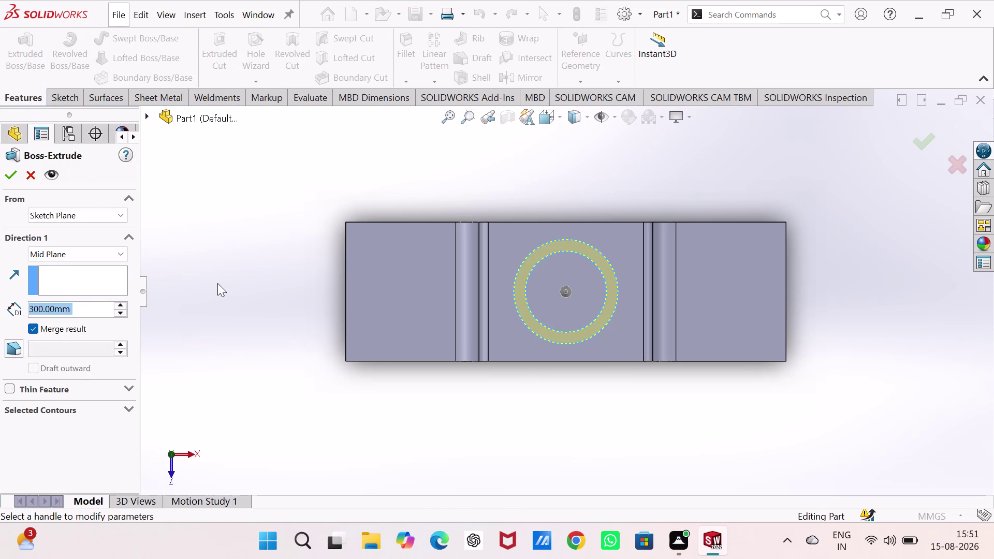
key(ctrl+7)
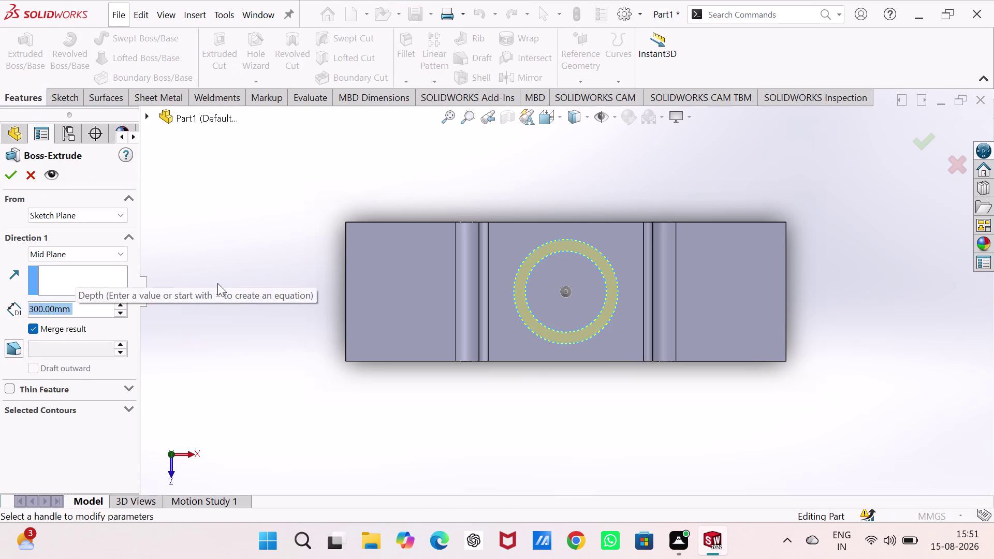
text(12)
key(0)
key(Return)
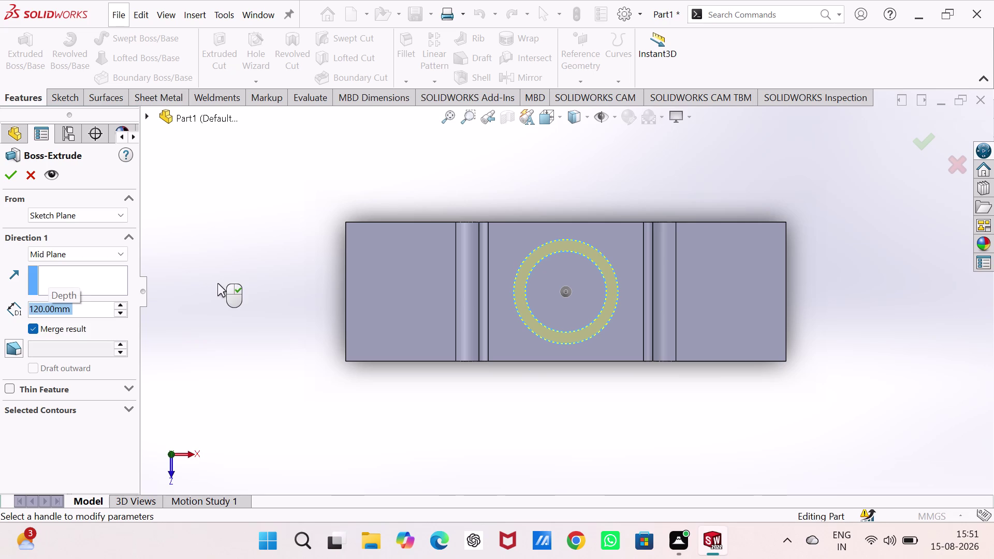
click(10, 177)
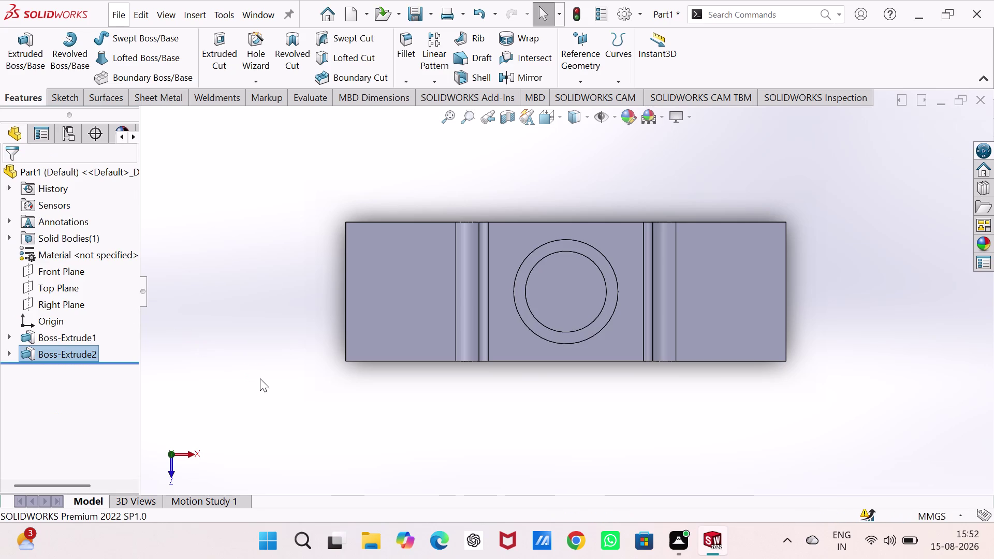
key(ctrl+7)
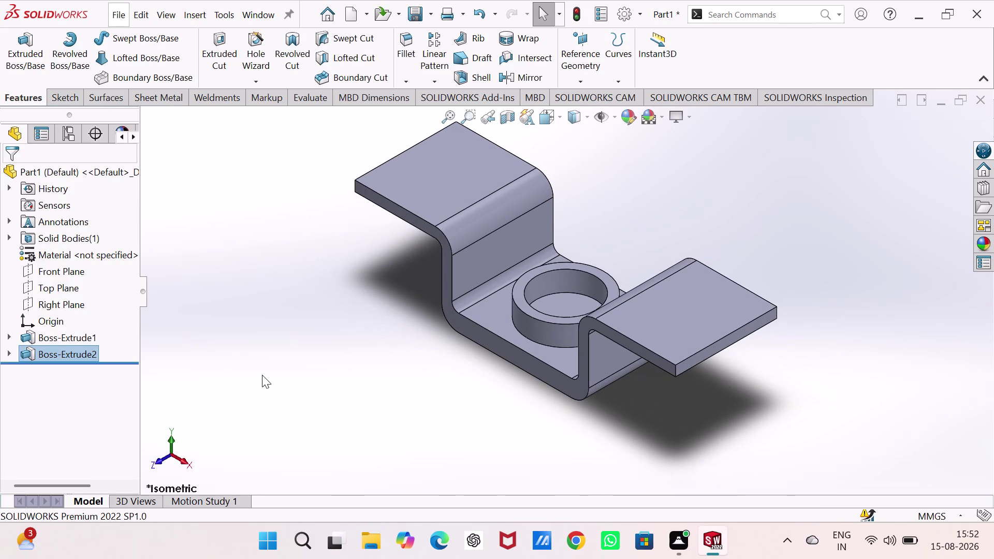
Start a new sketch on the bent channel, then undo it.
click(327, 294)
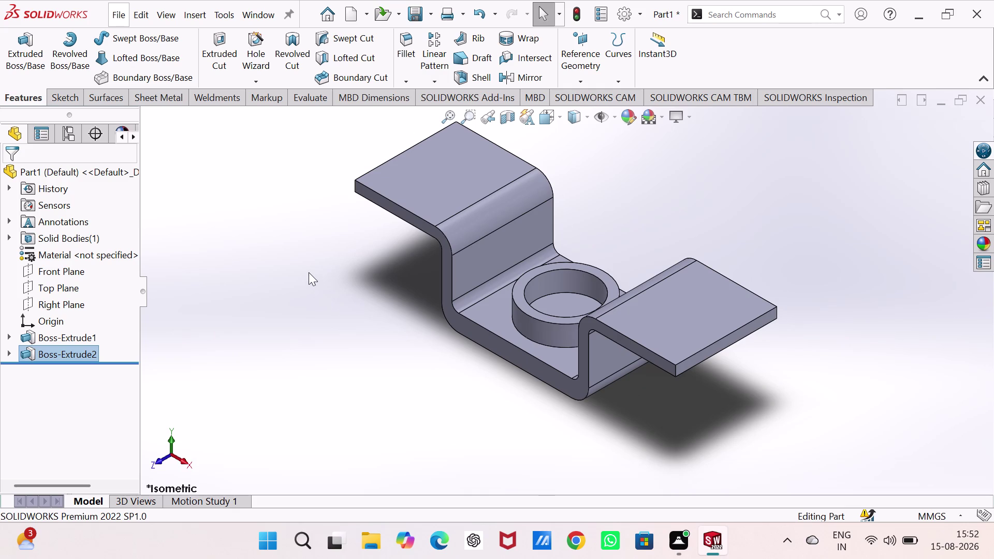
click(533, 365)
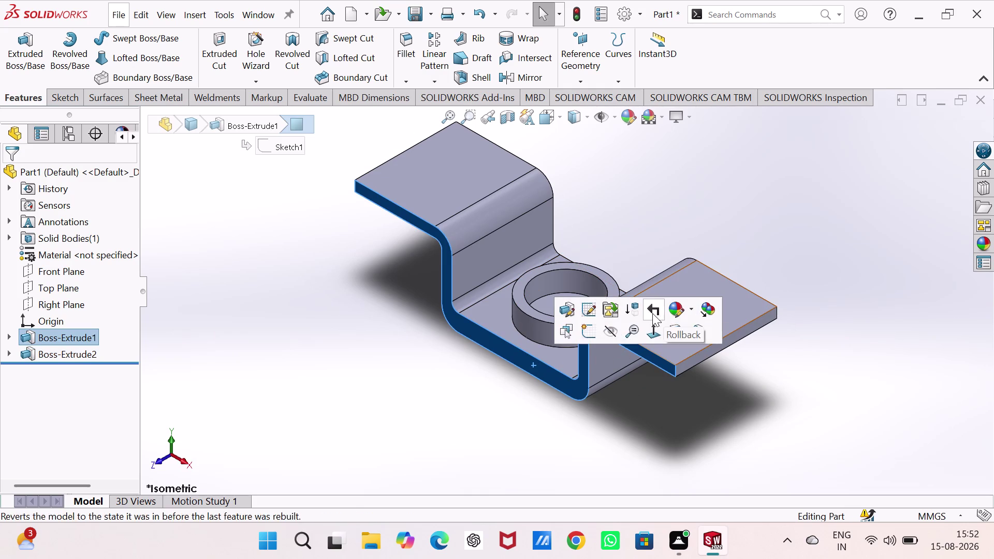
click(589, 329)
click(409, 407)
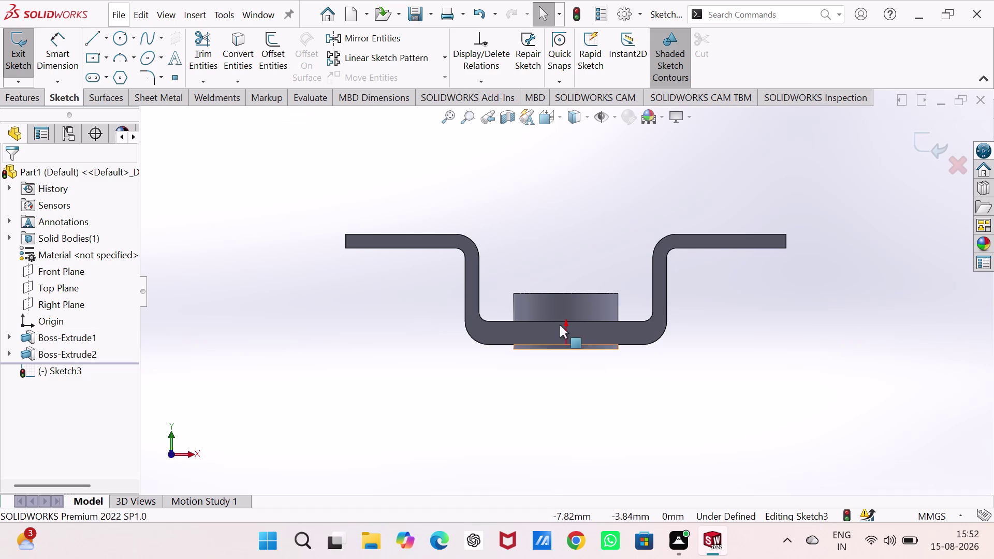
key(ctrl+z)
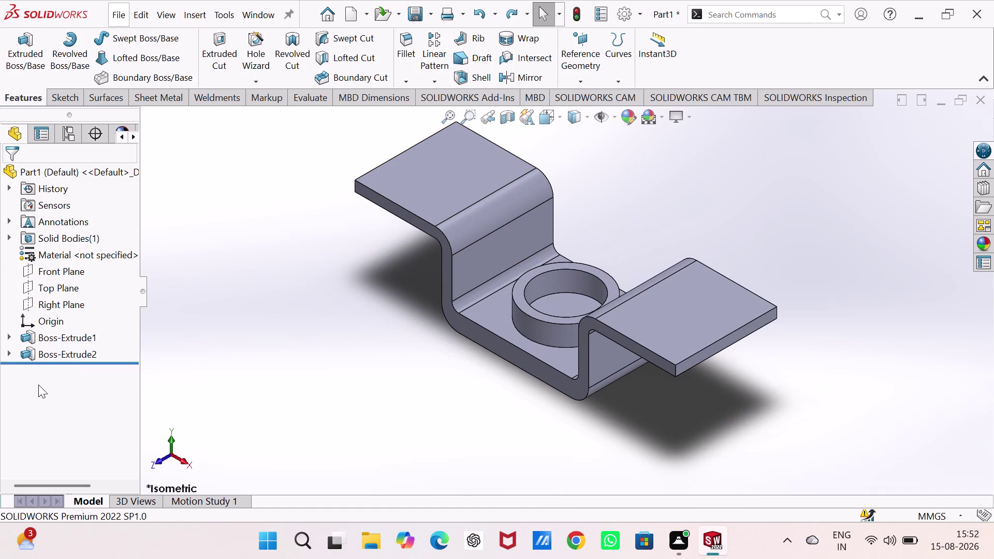
Change Boss-Extrude2 to a one-direction 120 mm blind extrusion from the sketch plane.
click(57, 351)
click(69, 311)
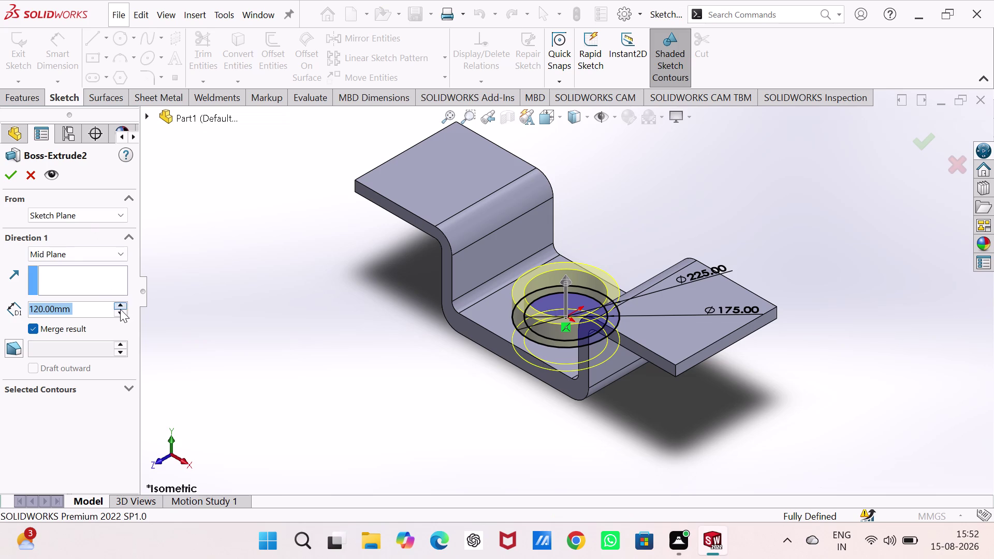
click(117, 217)
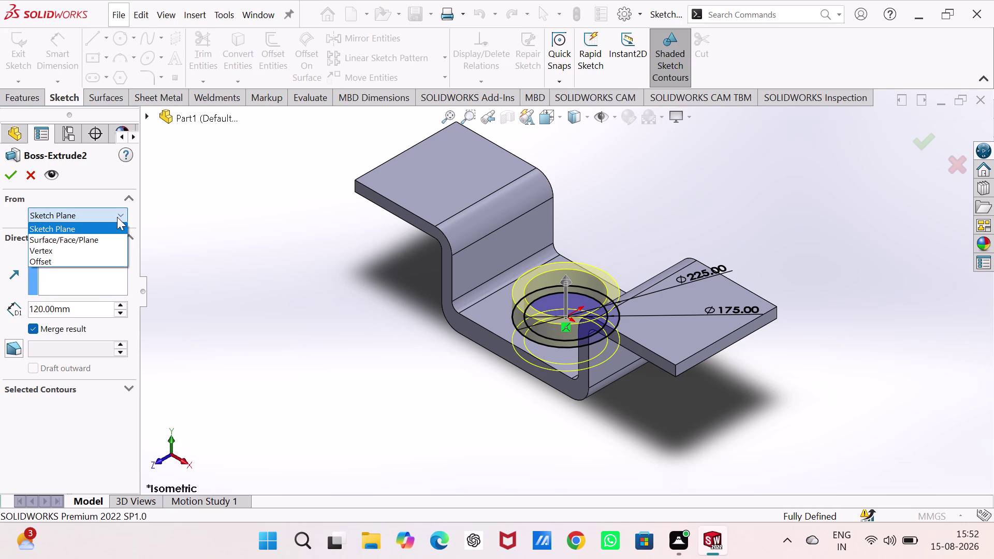
click(117, 217)
click(116, 252)
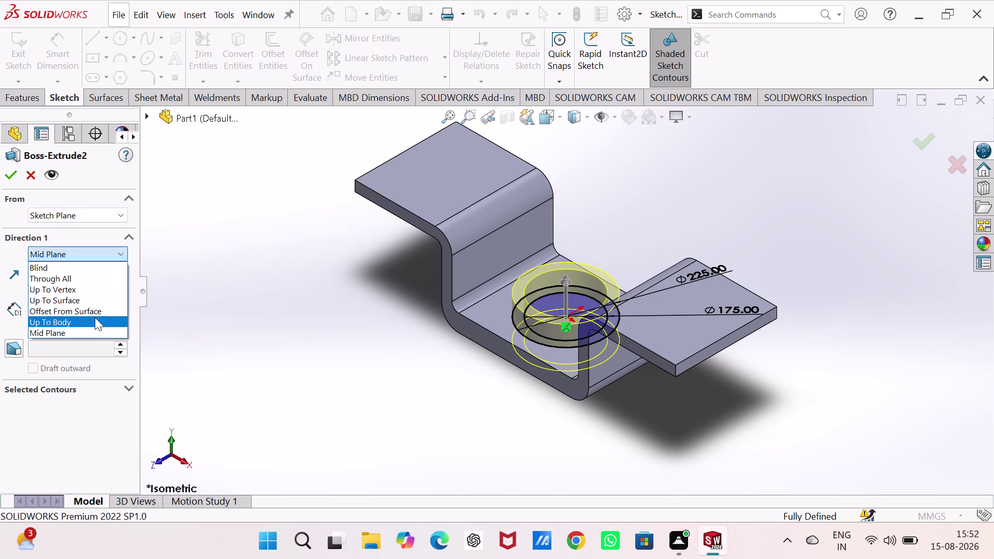
click(81, 265)
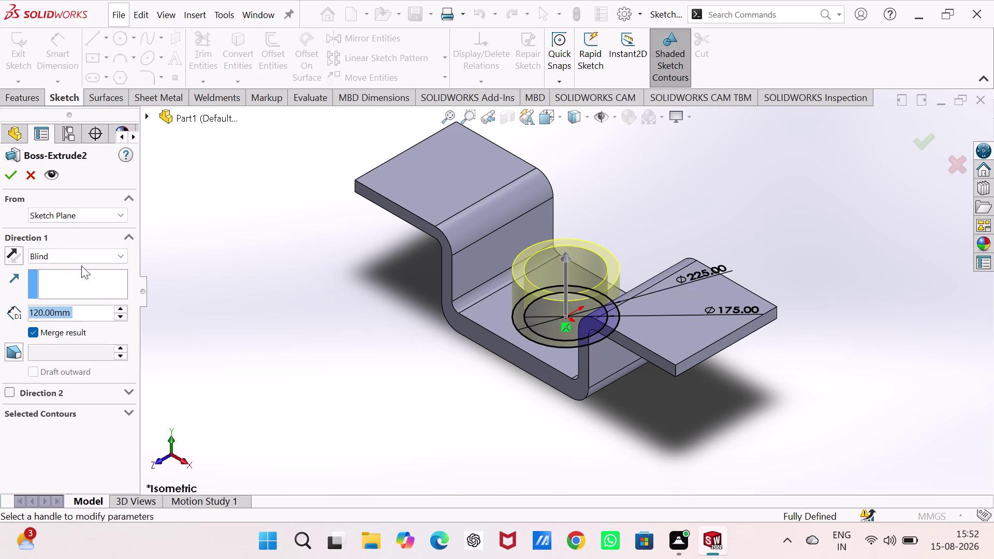
click(10, 177)
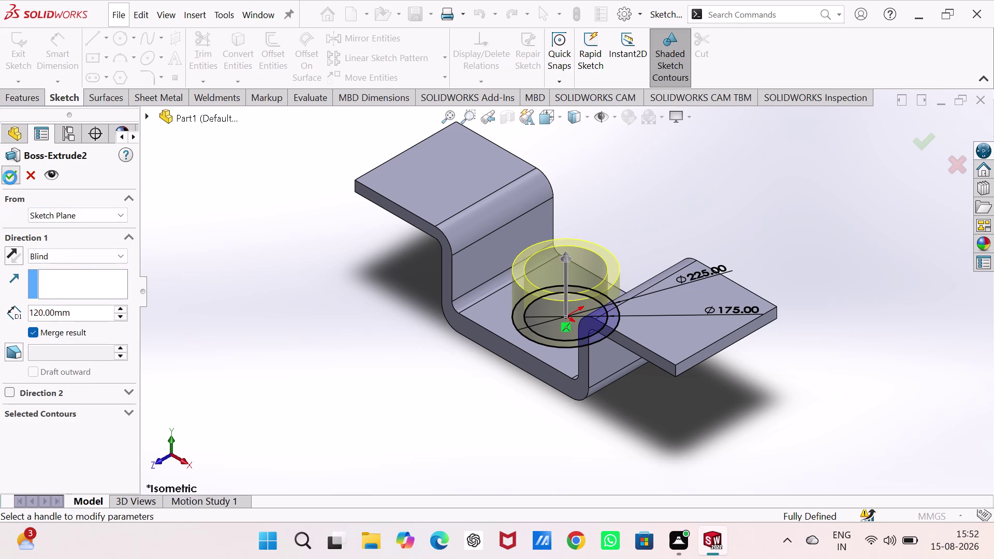
Select a face of the part and pick an action from its context menu.
click(263, 304)
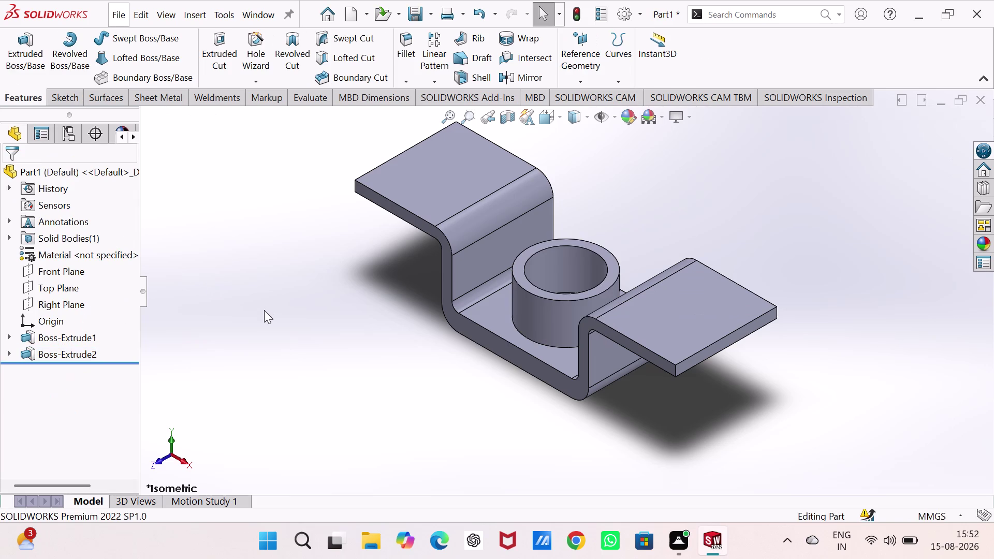
middle_click(264, 310)
right_click(264, 310)
click(494, 384)
click(509, 353)
click(565, 315)
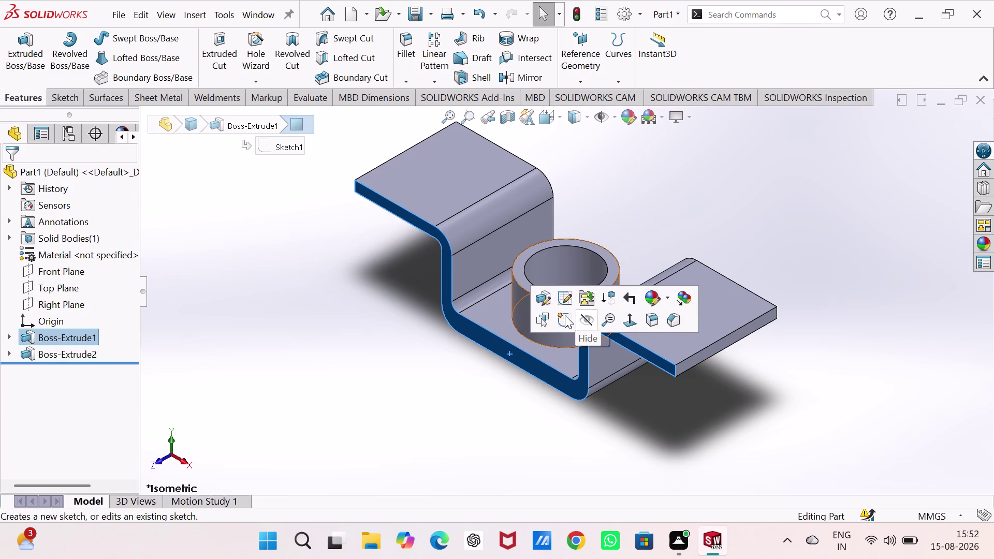
click(385, 400)
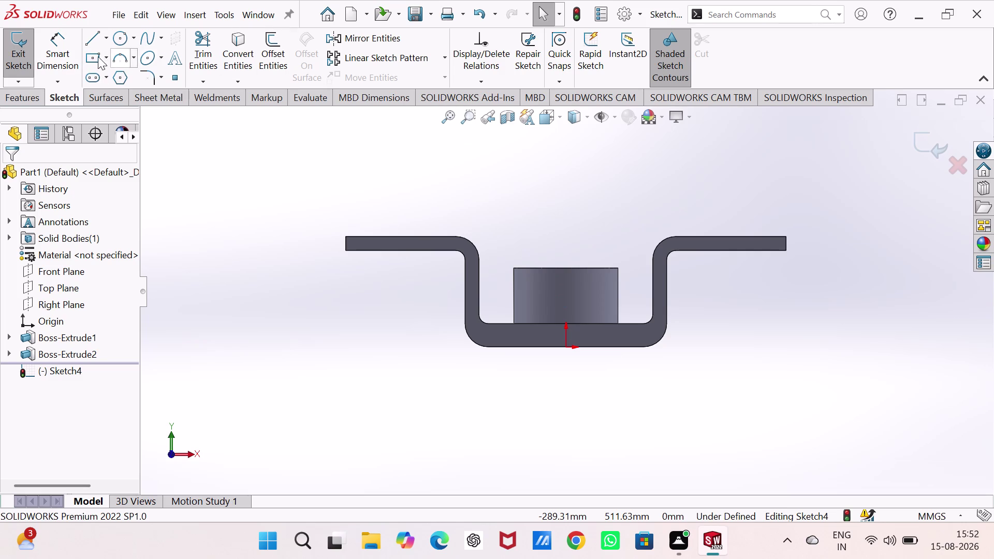
right_drag(231, 309, 241, 160)
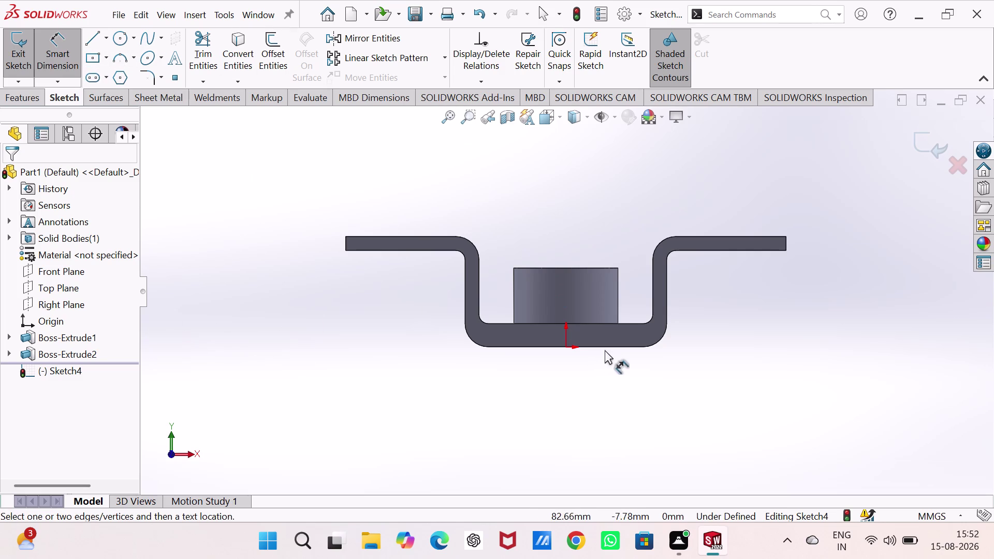
click(610, 346)
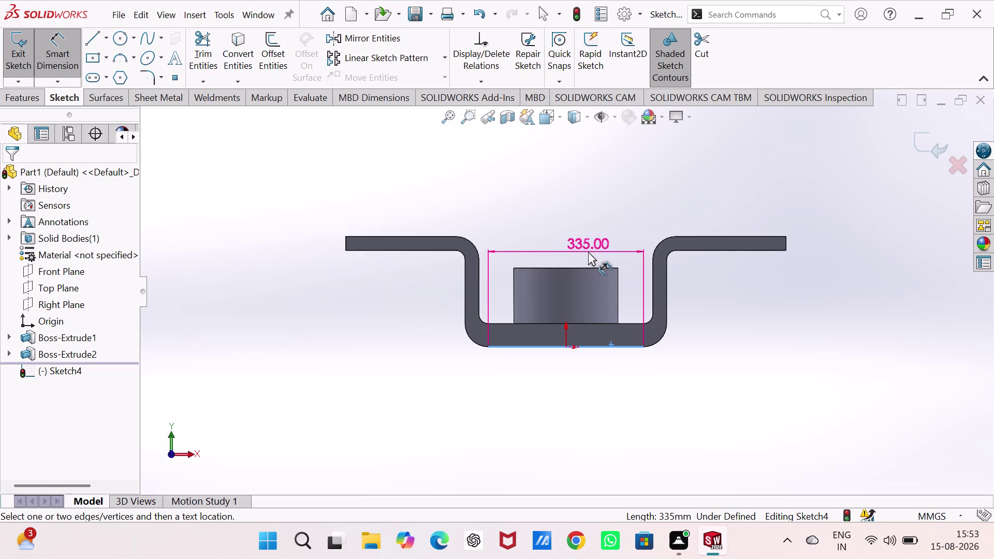
key(Escape)
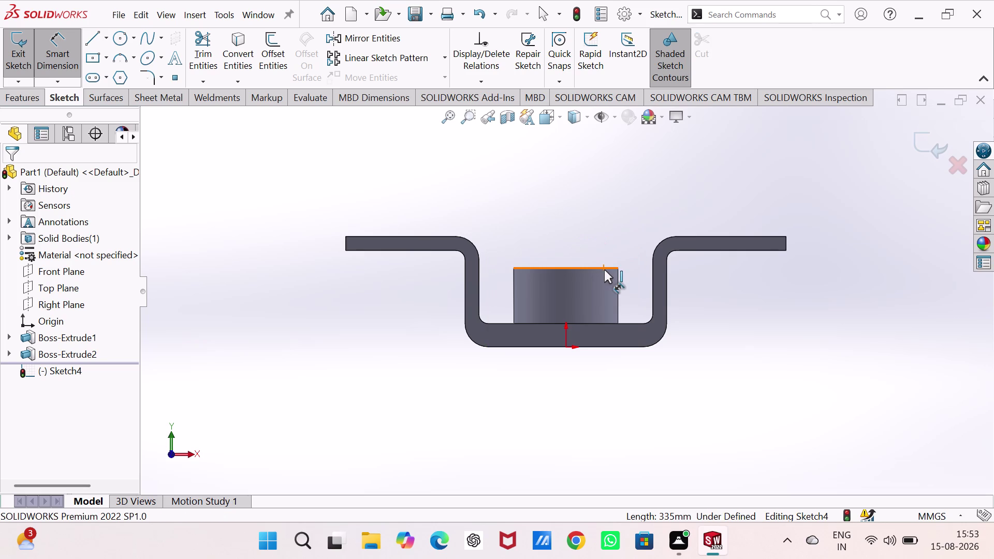
click(604, 267)
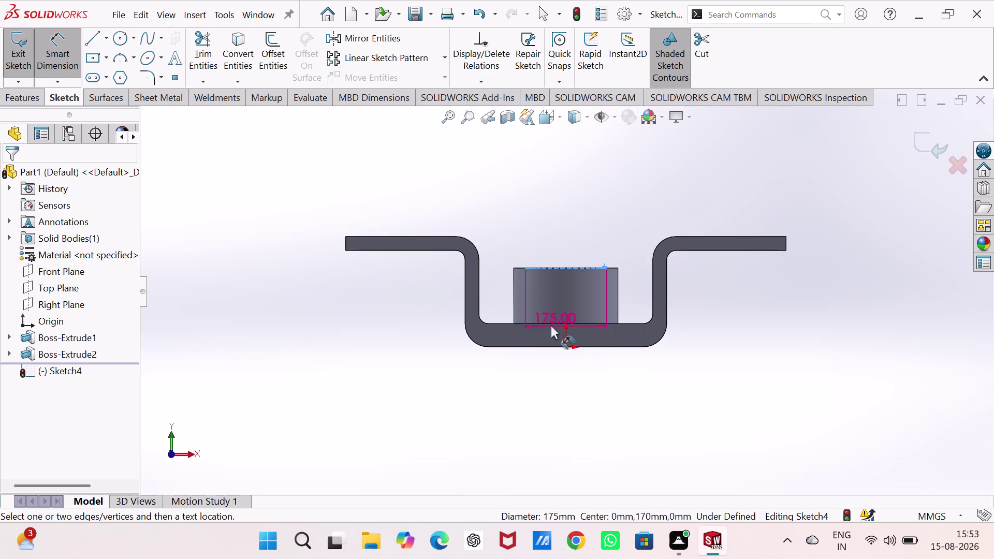
key(Escape)
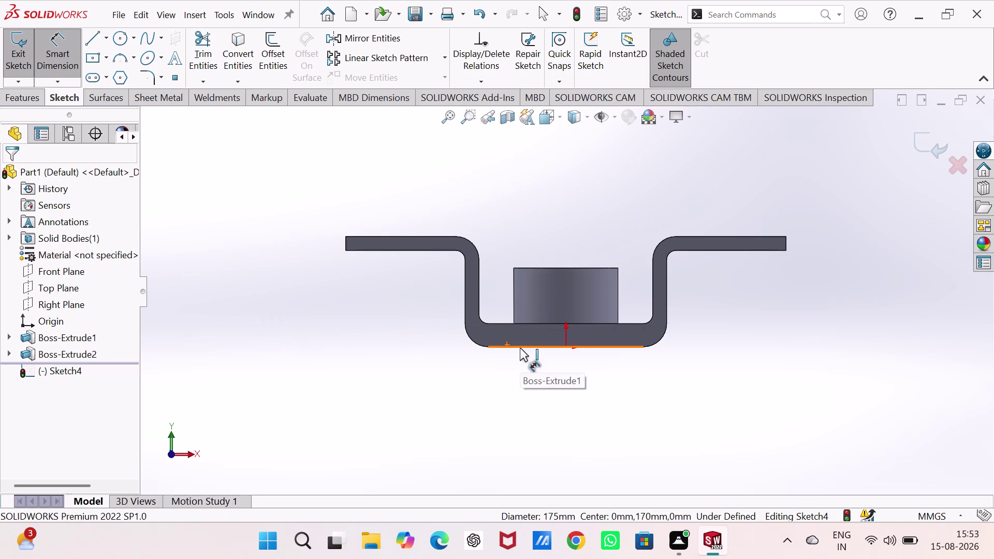
click(489, 345)
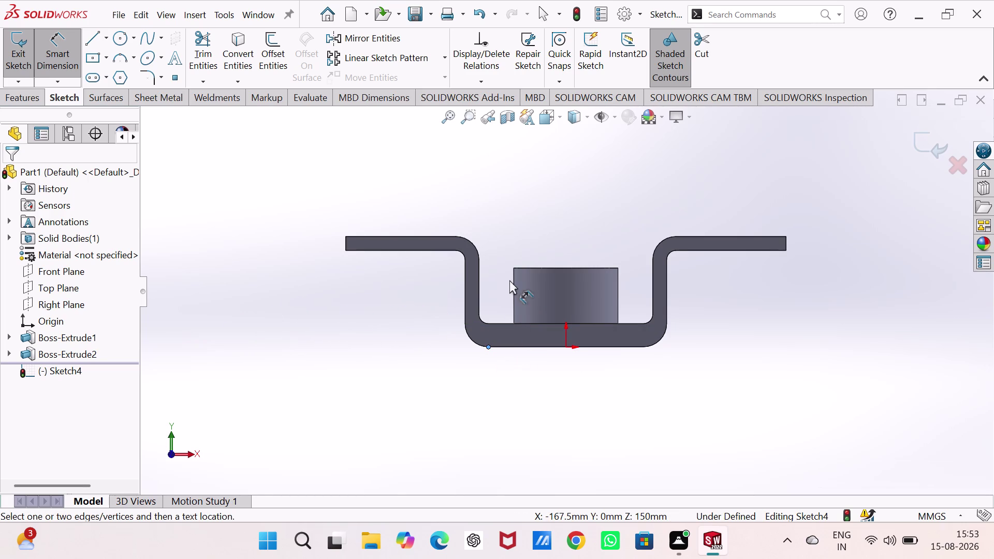
click(537, 267)
double_click(551, 267)
key(Escape)
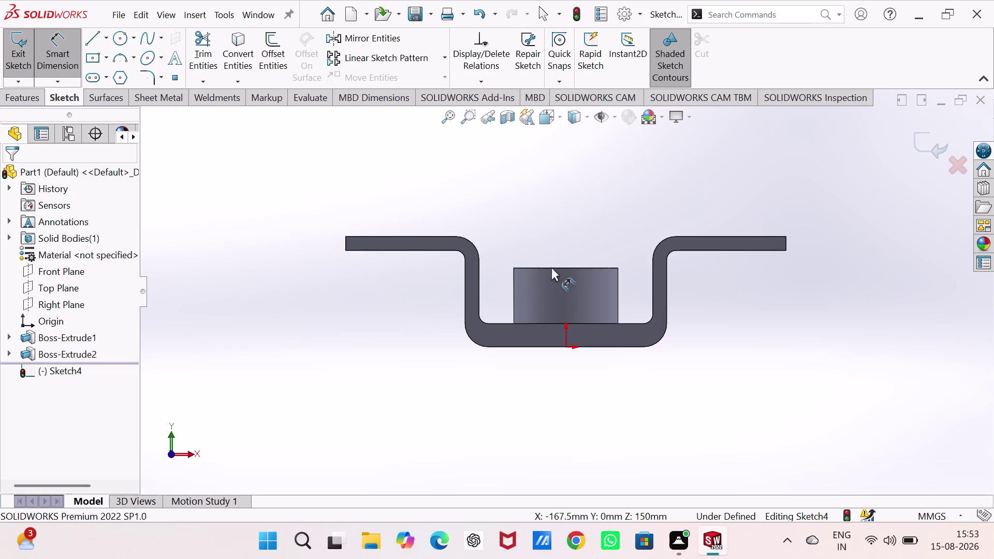
key(Escape)
click(566, 268)
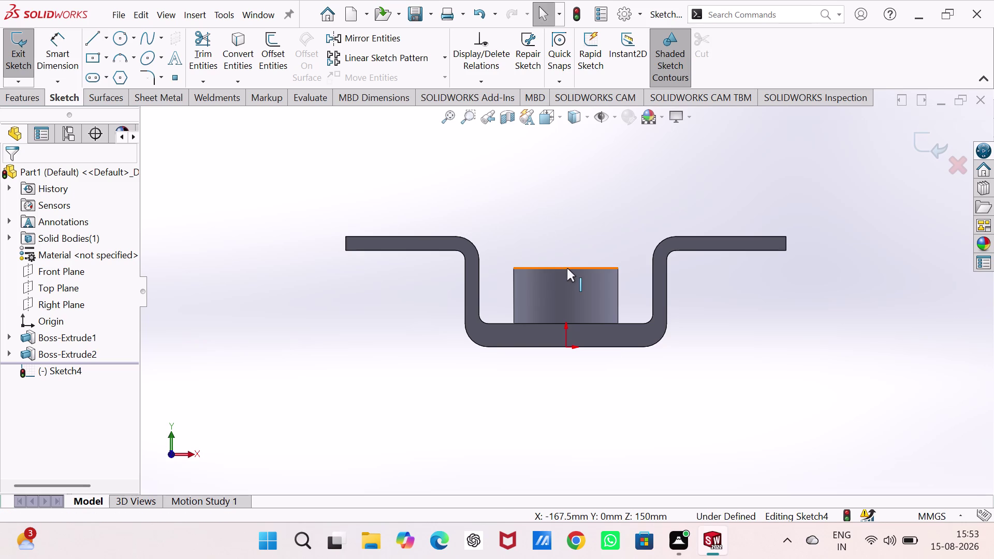
click(490, 346)
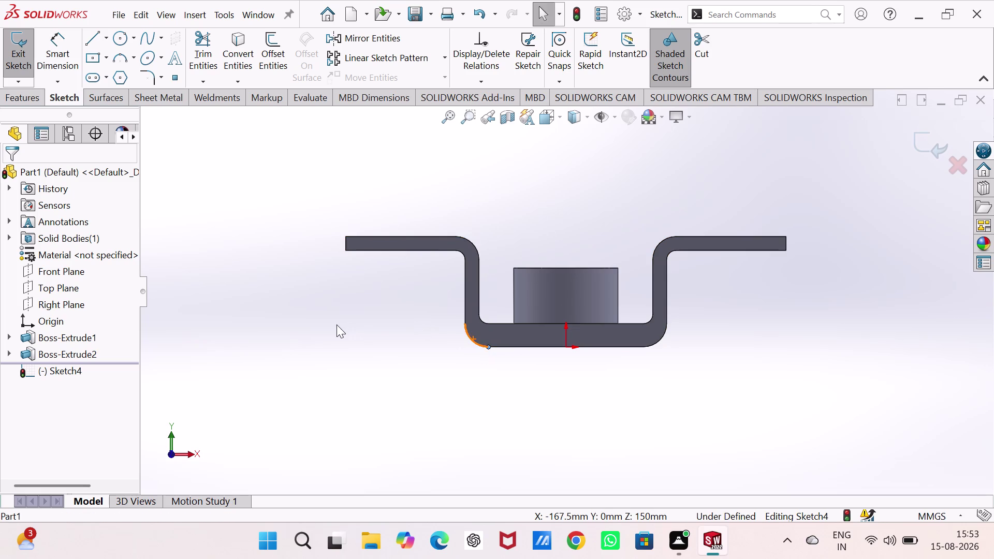
click(336, 324)
key(Escape)
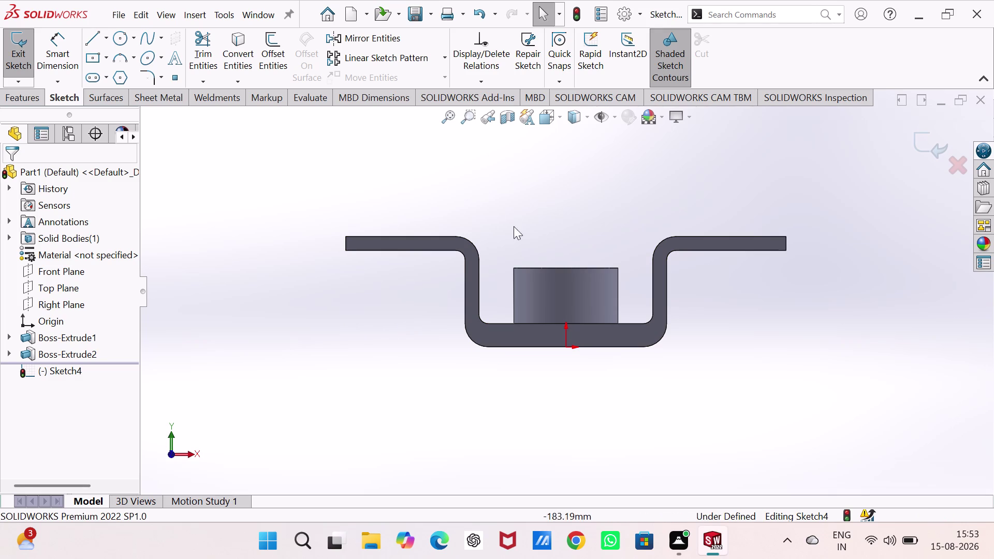
click(914, 139)
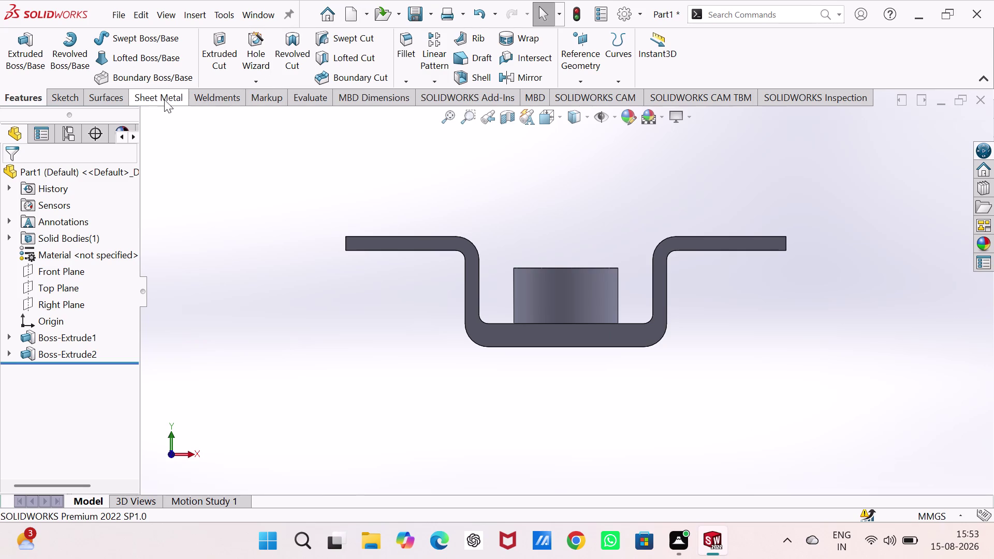
click(322, 96)
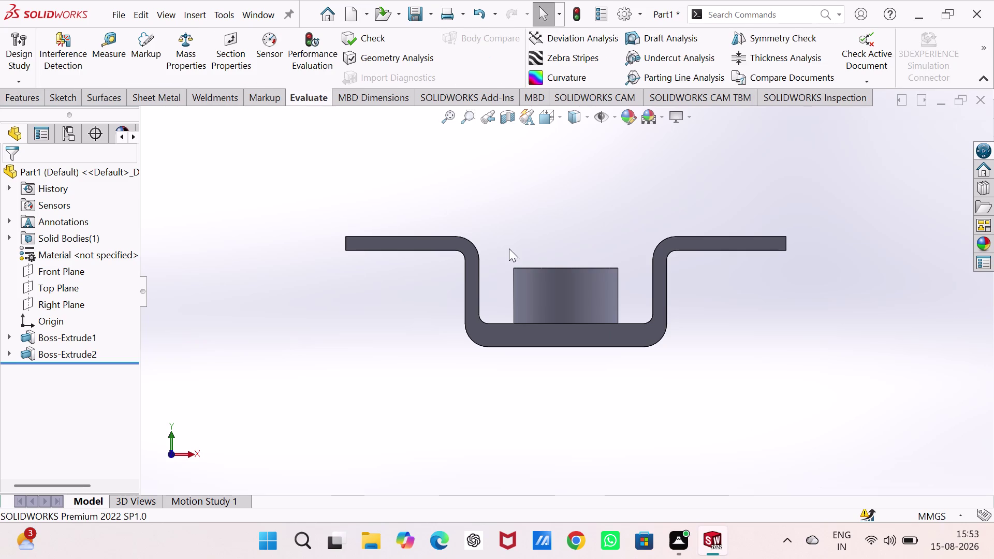
click(109, 43)
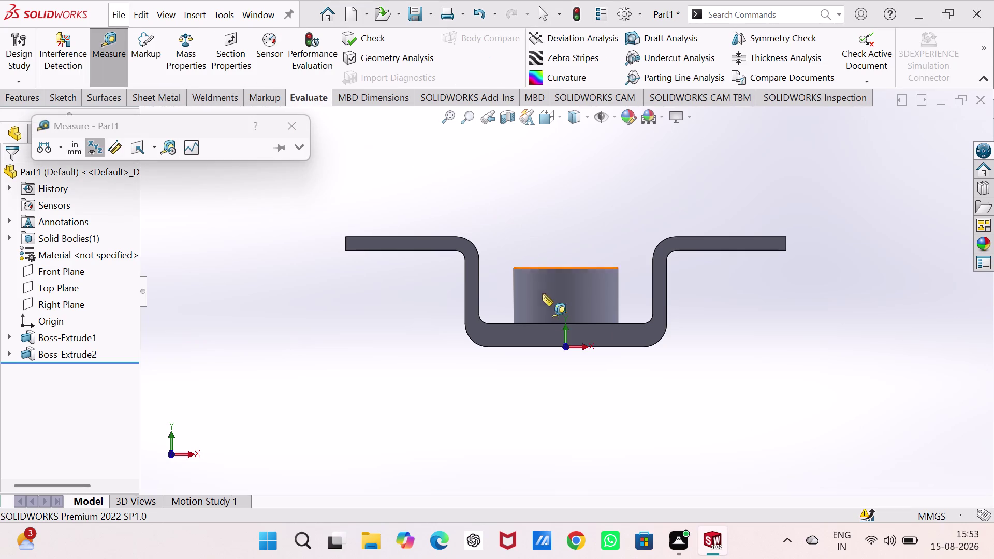
click(598, 345)
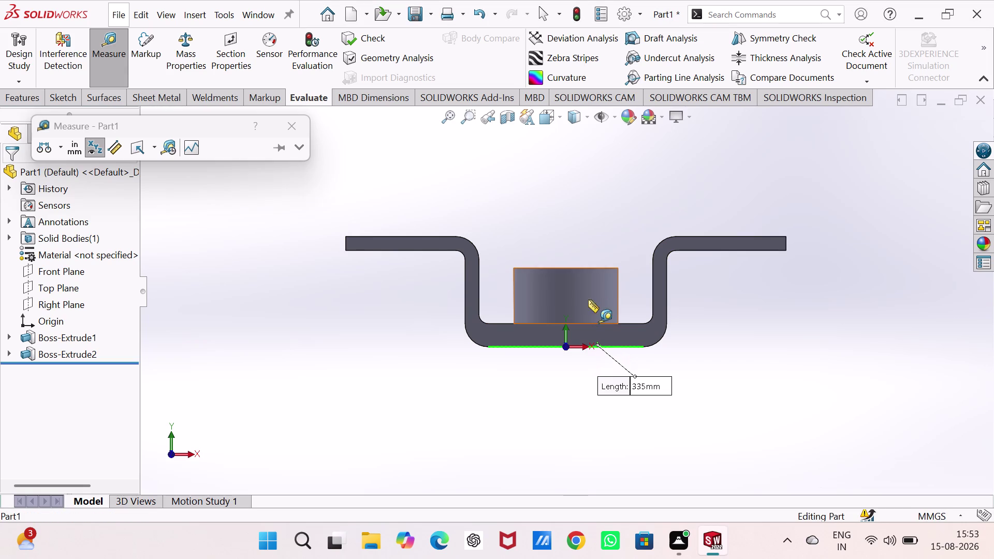
click(585, 267)
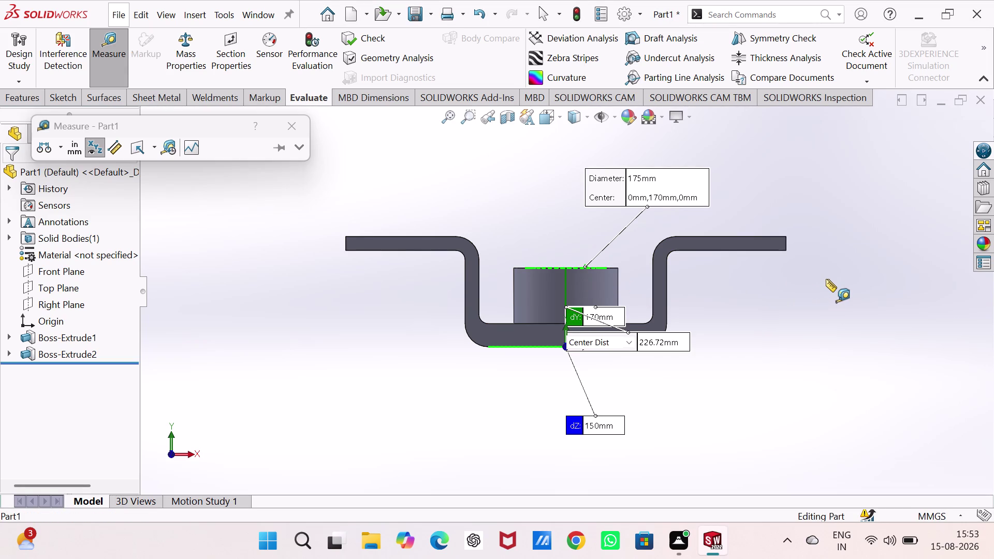
click(282, 124)
click(301, 218)
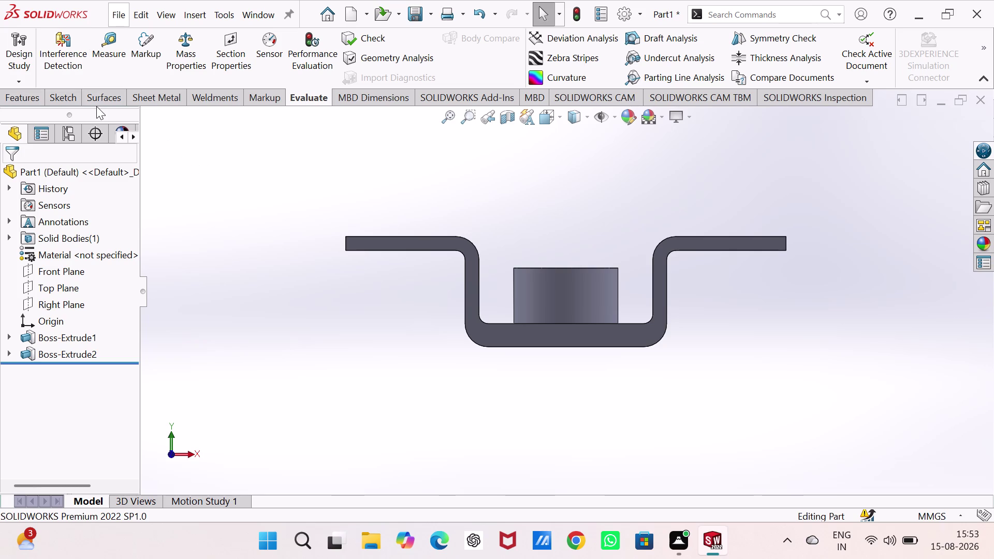
key(ctrl+7)
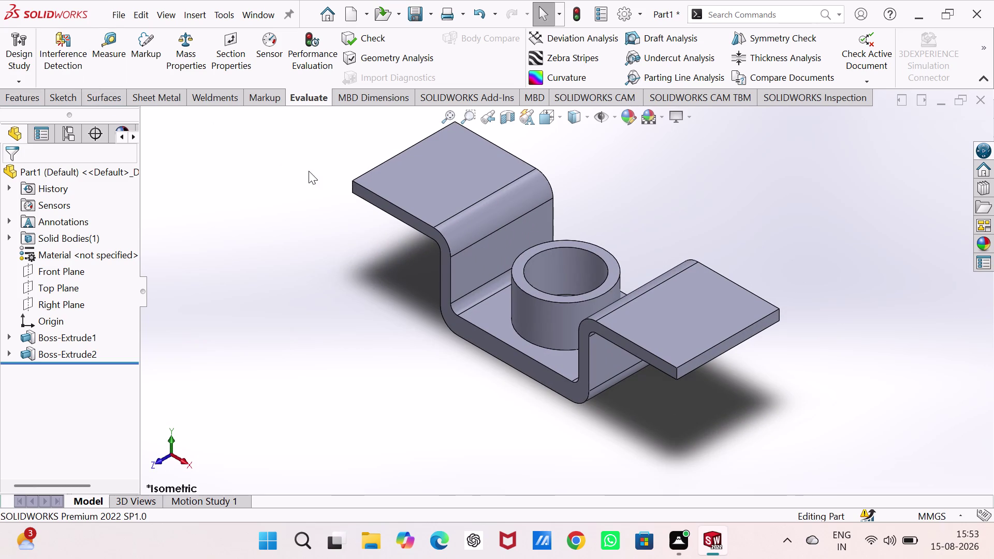
Orbit to the channel's underside and start a sketch on its bottom face.
middle_drag(286, 375, 303, 261)
right_drag(286, 375, 303, 261)
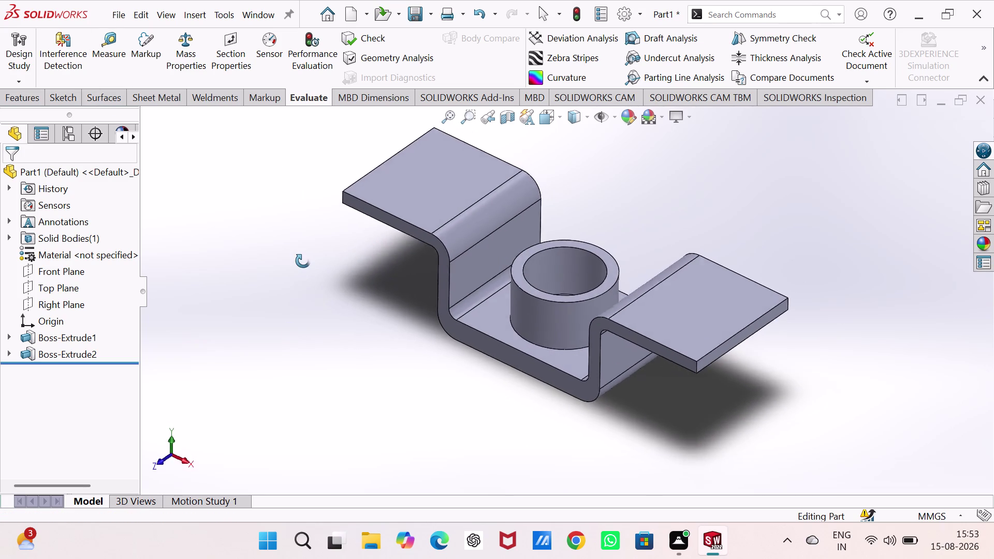
right_drag(303, 261, 303, 260)
middle_drag(303, 261, 302, 259)
middle_drag(367, 394, 388, 153)
click(523, 298)
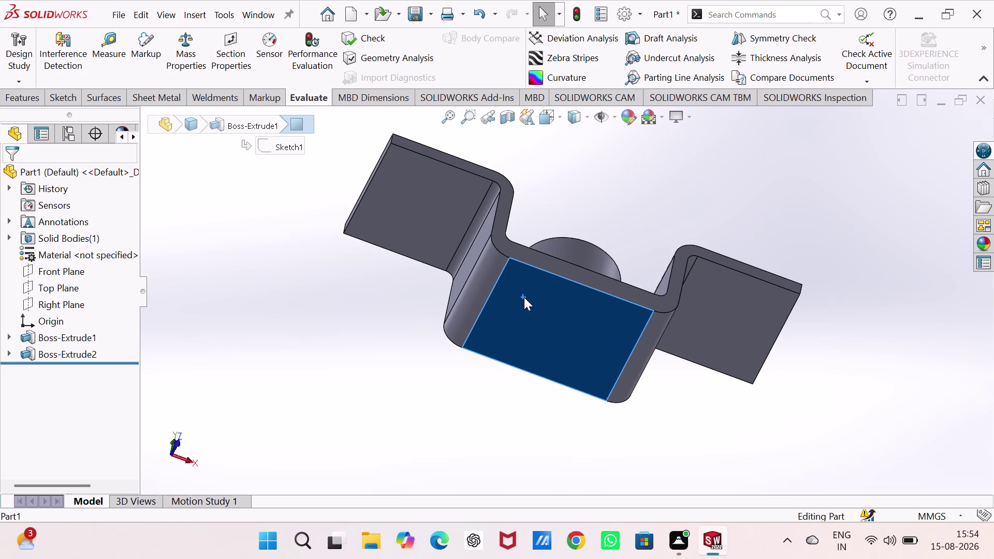
click(578, 264)
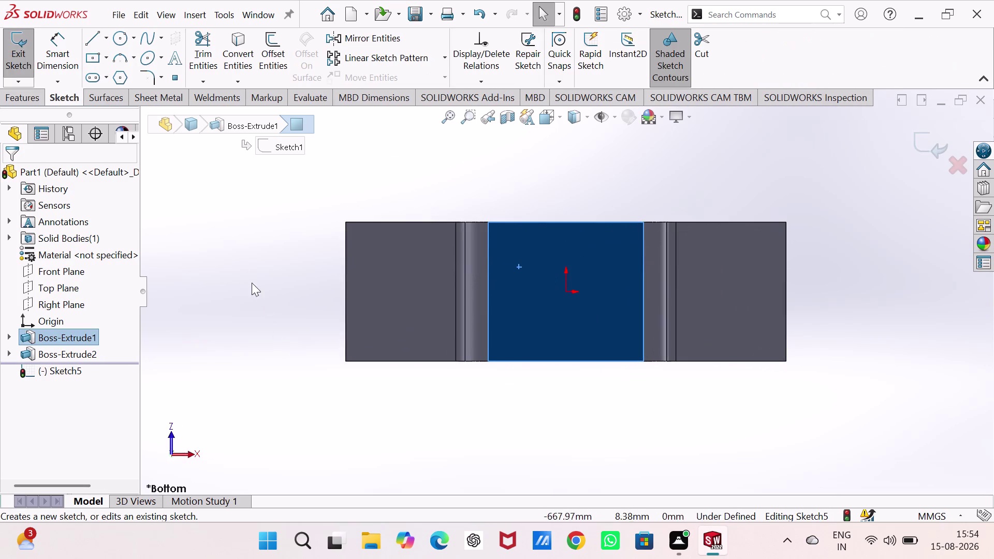
Draw an origin-centred circle and place its 132.92 mm diameter dimension.
click(114, 42)
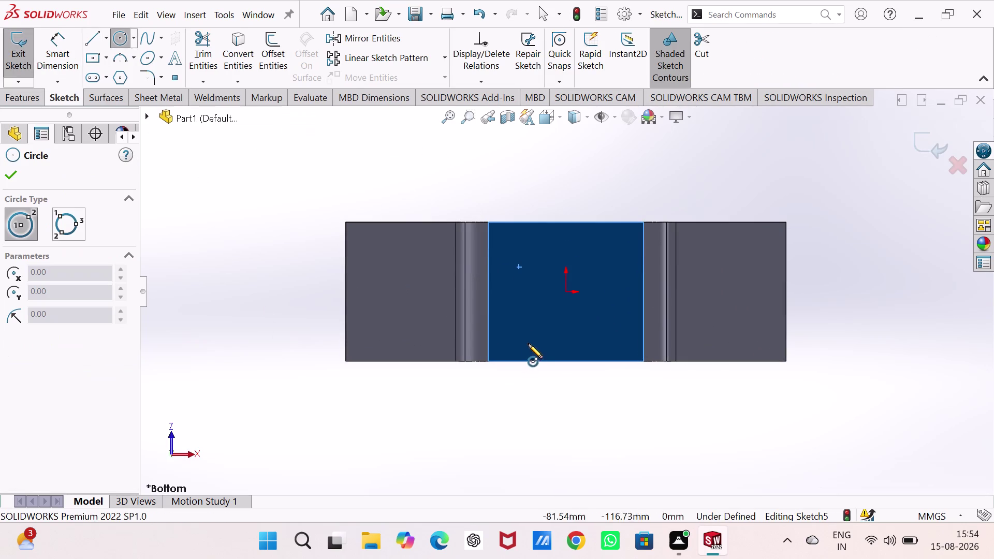
click(566, 290)
click(566, 322)
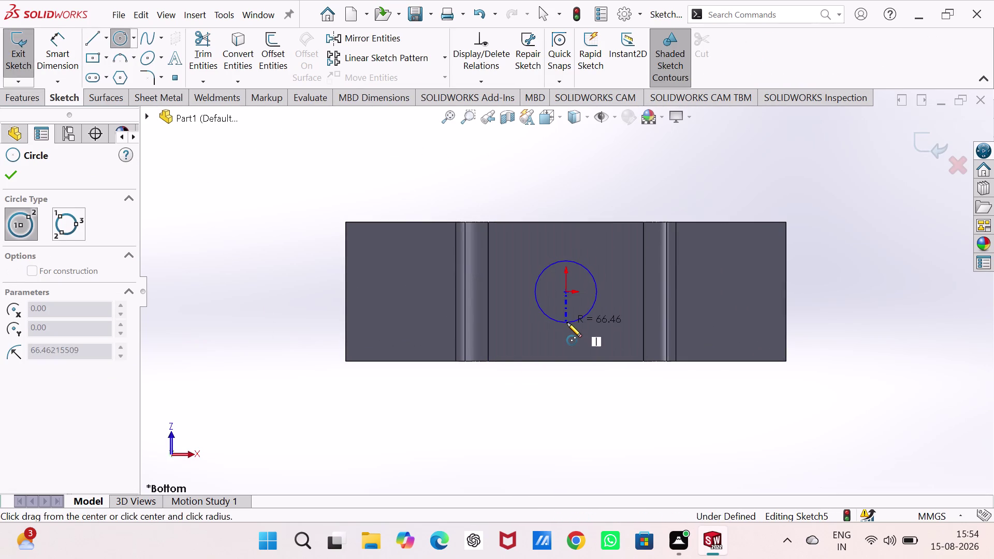
right_drag(301, 361, 296, 187)
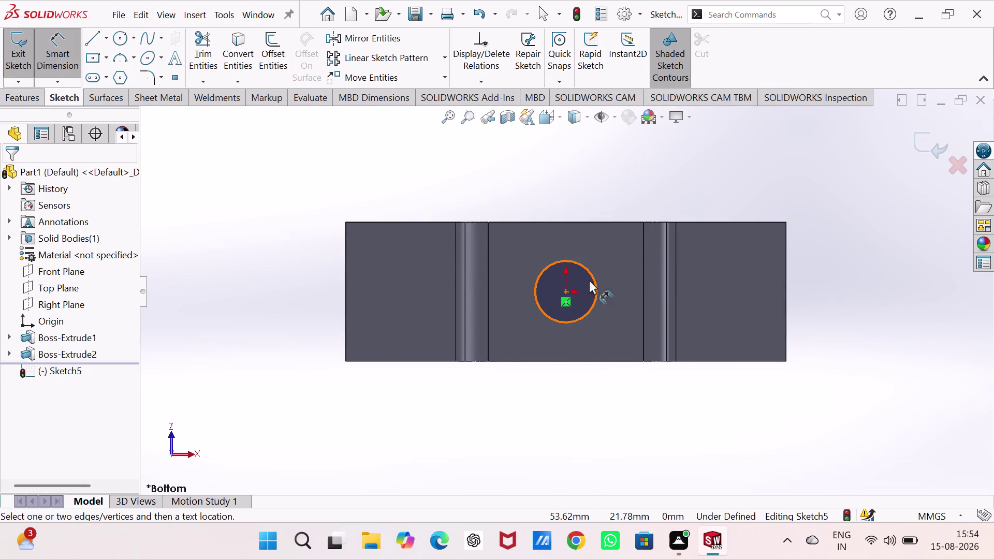
drag(595, 282, 595, 275)
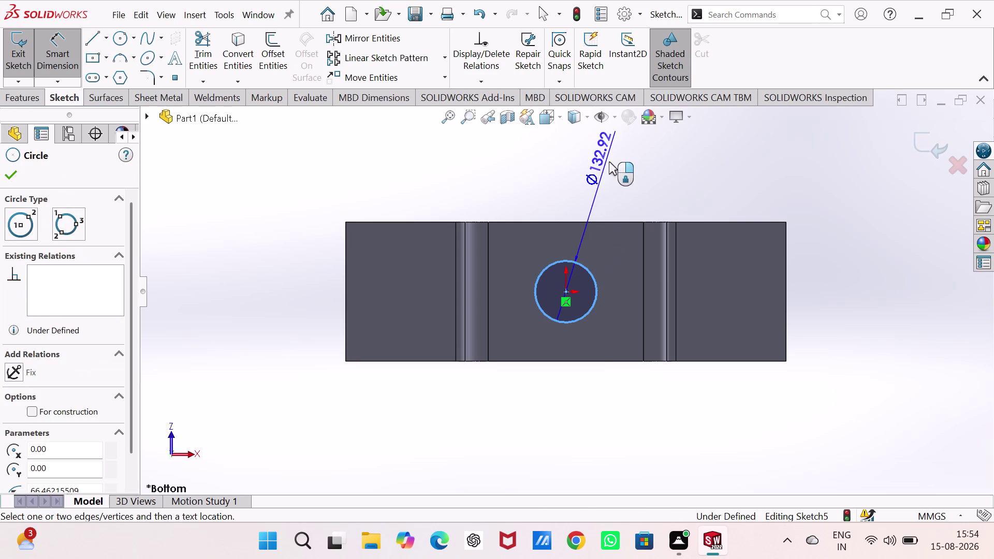
click(613, 162)
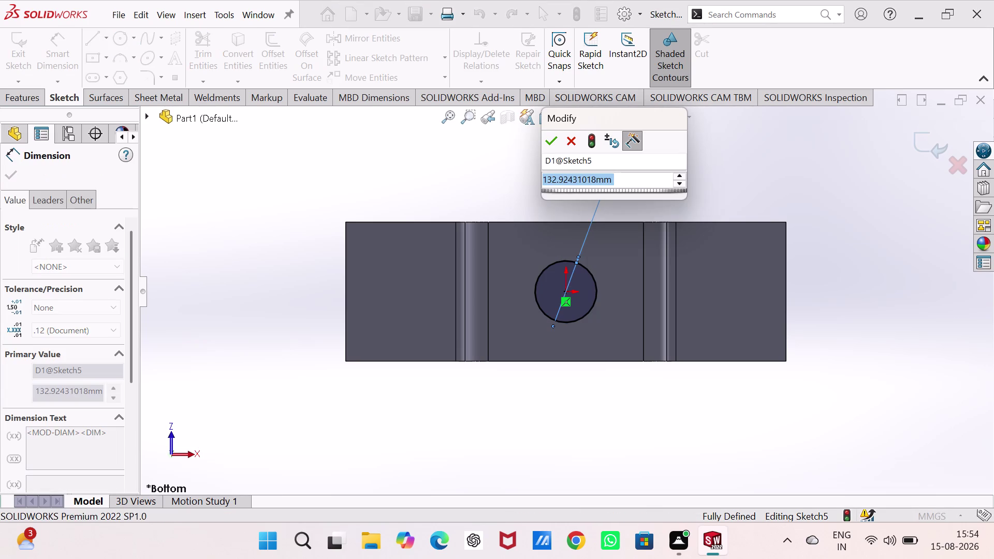